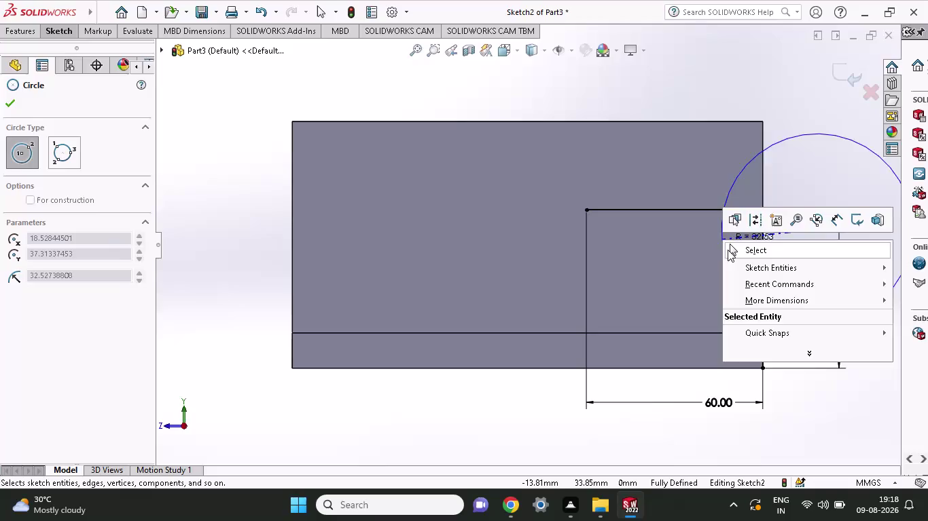
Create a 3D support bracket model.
Discard the stray circle and draw a 30 mm radius circle centred on the top edge midpoint.
click(728, 250)
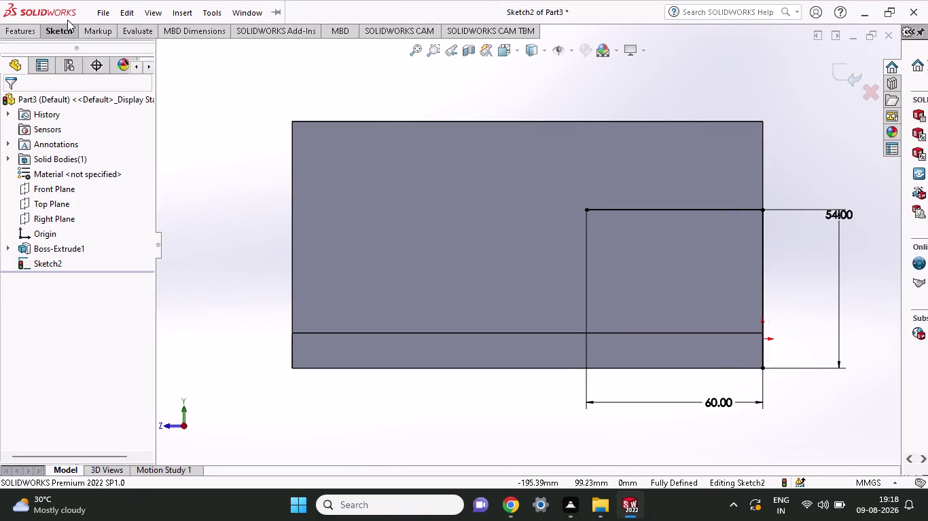
click(66, 29)
click(112, 49)
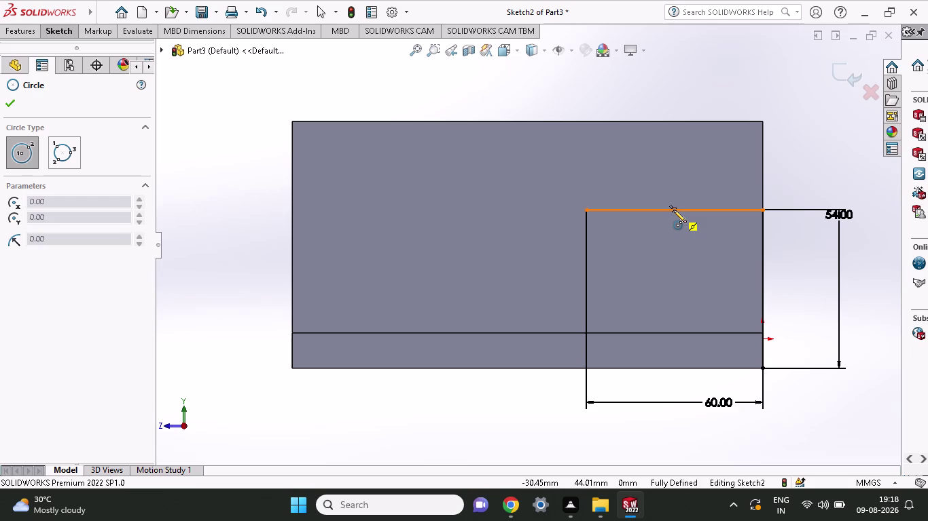
click(673, 210)
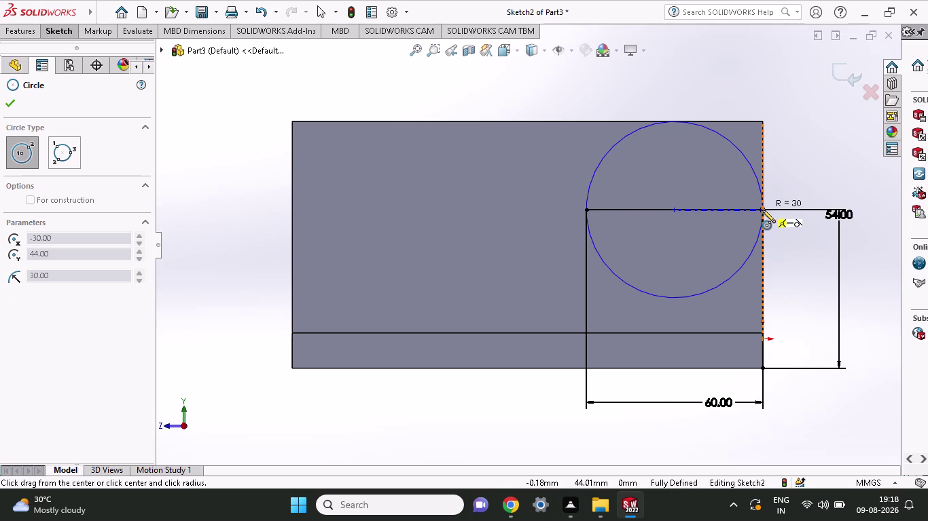
click(762, 210)
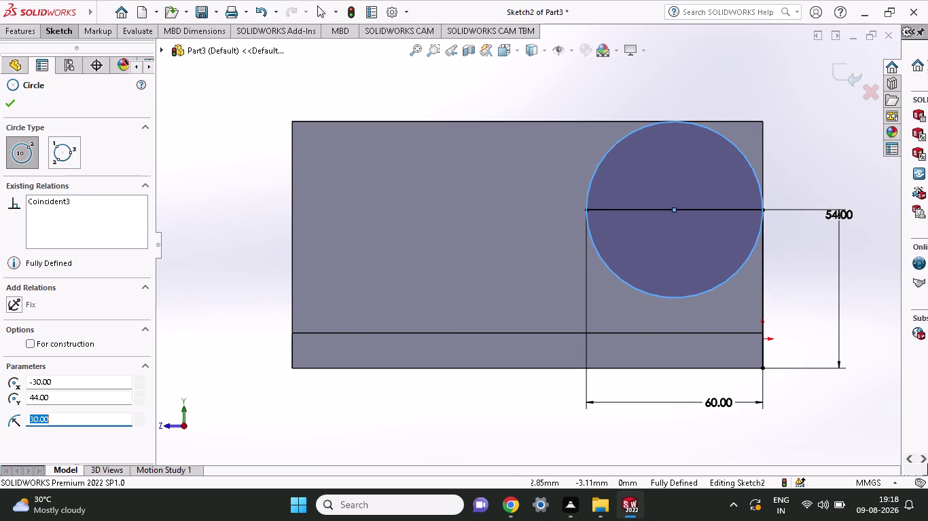
click(62, 30)
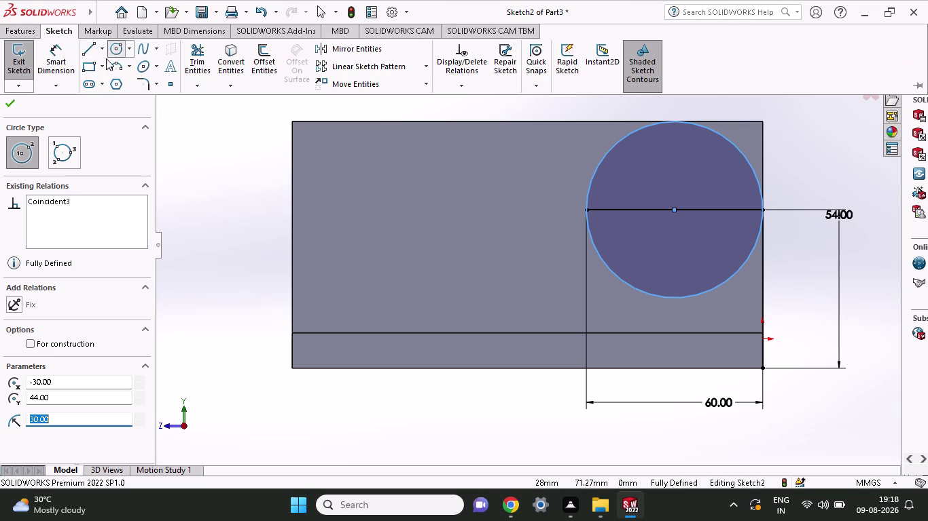
click(96, 68)
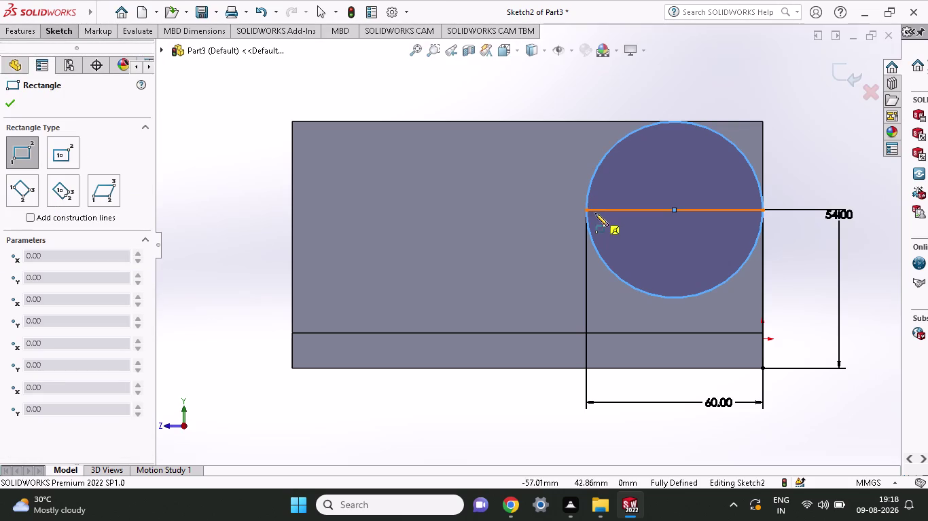
Draw a corner rectangle from the circle diameter's left end to the lower line's right end.
click(586, 212)
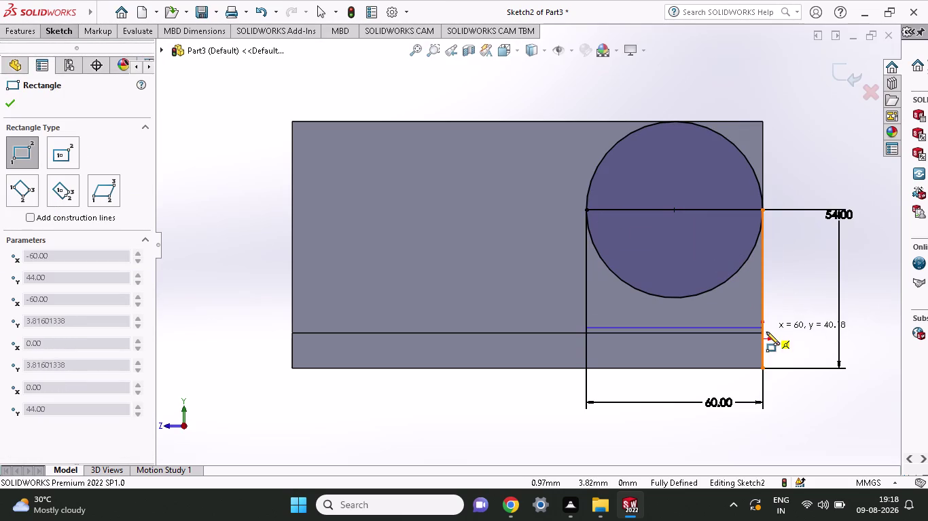
click(762, 333)
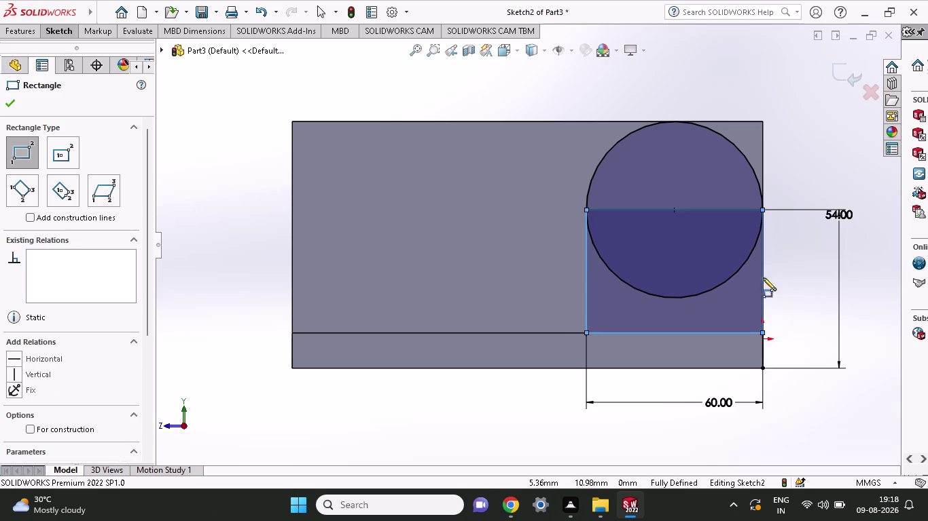
click(51, 30)
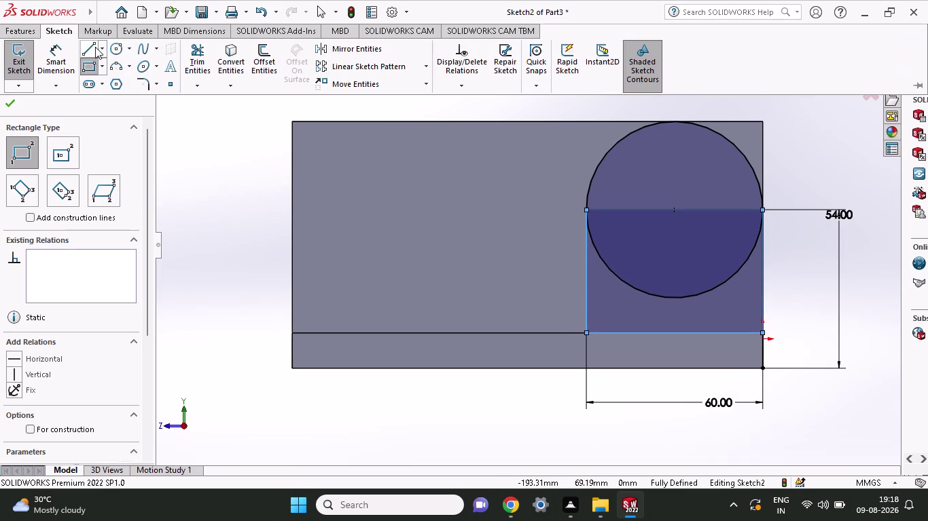
click(188, 56)
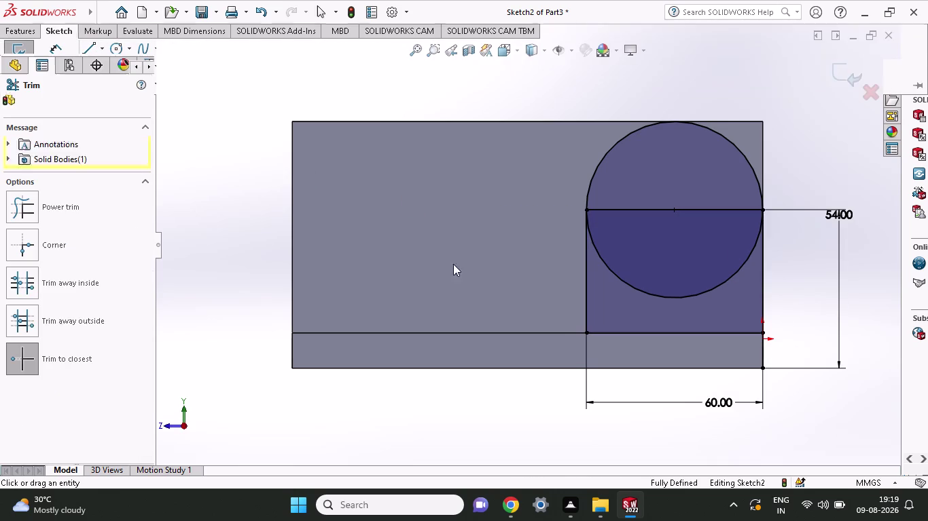
Trim the circle's lower arc and both pieces of its diameter line, accepting the relation warning.
click(631, 286)
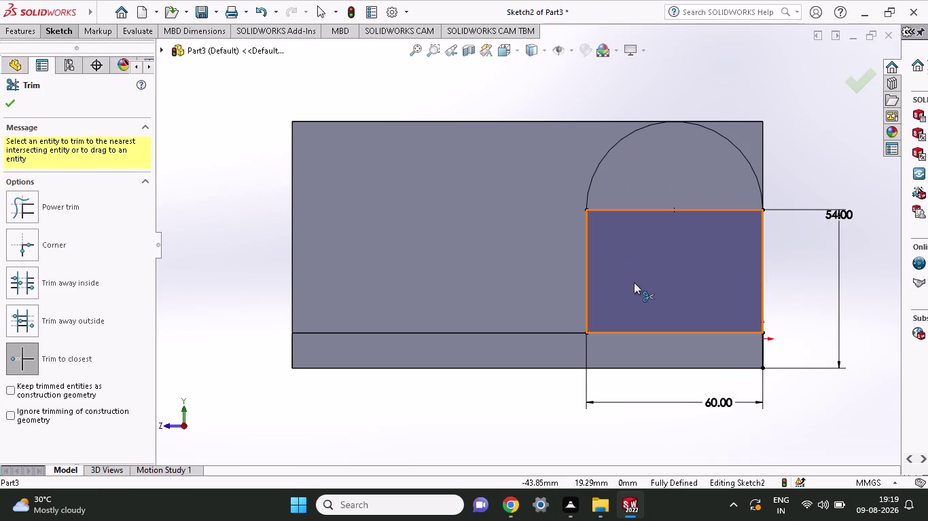
click(630, 212)
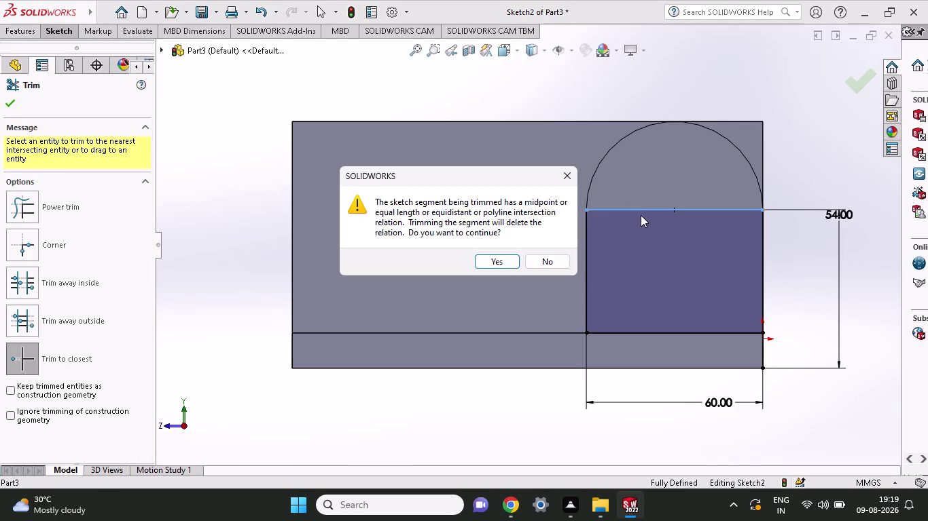
click(501, 260)
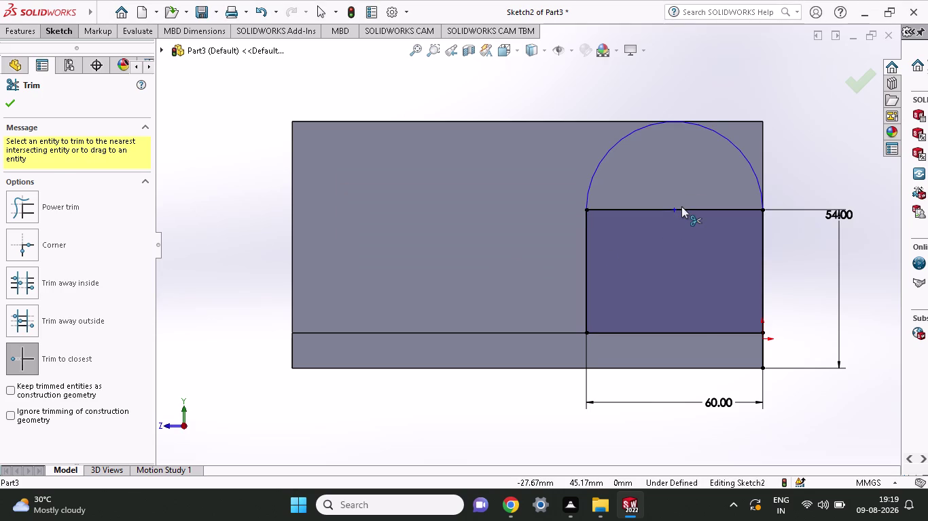
click(681, 211)
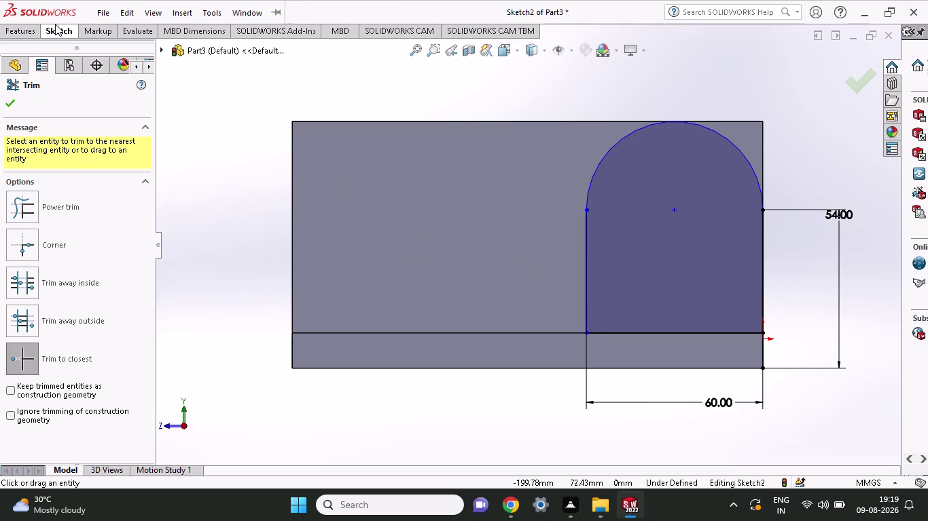
click(55, 26)
click(122, 50)
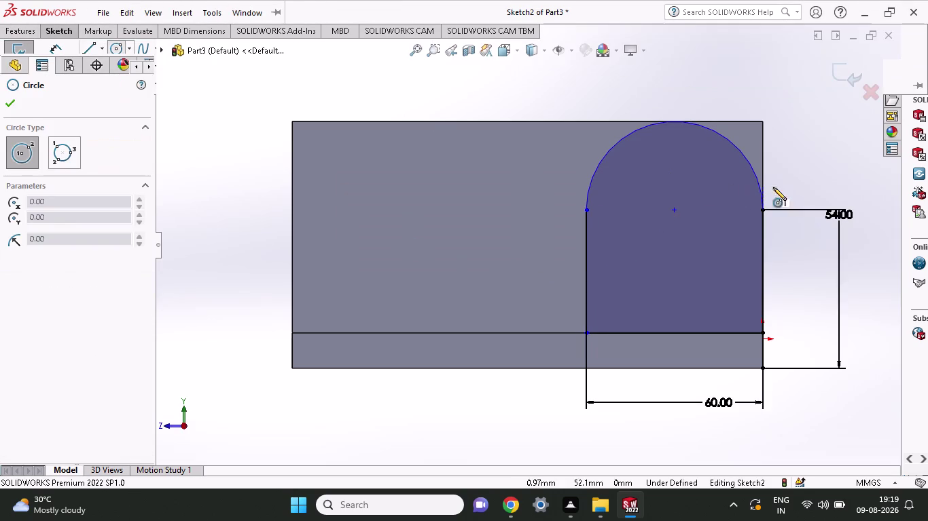
Draw a circle at the arc's centre and dimension its diameter to 30 mm.
click(675, 209)
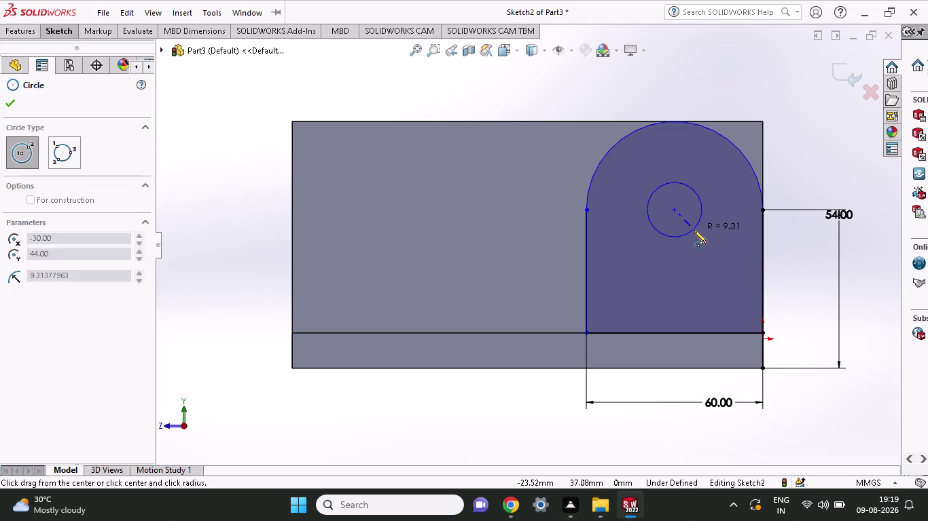
click(697, 232)
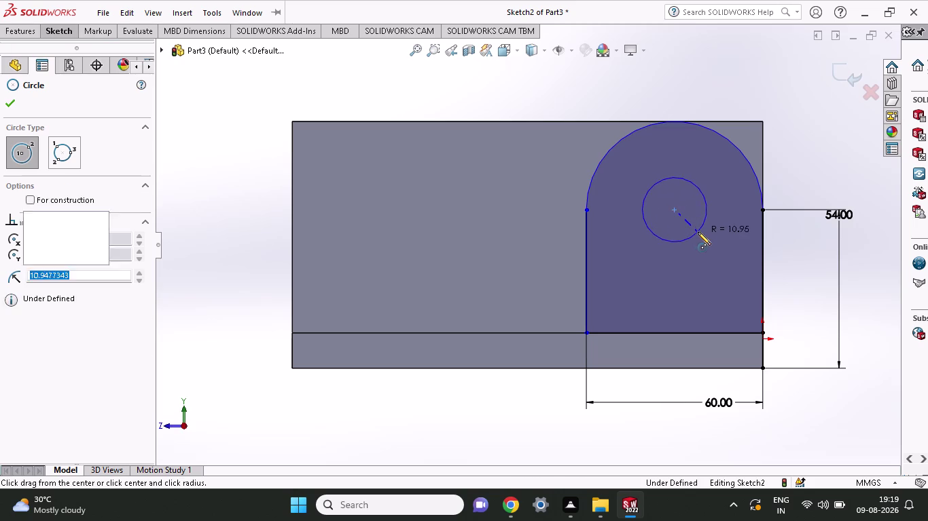
click(60, 36)
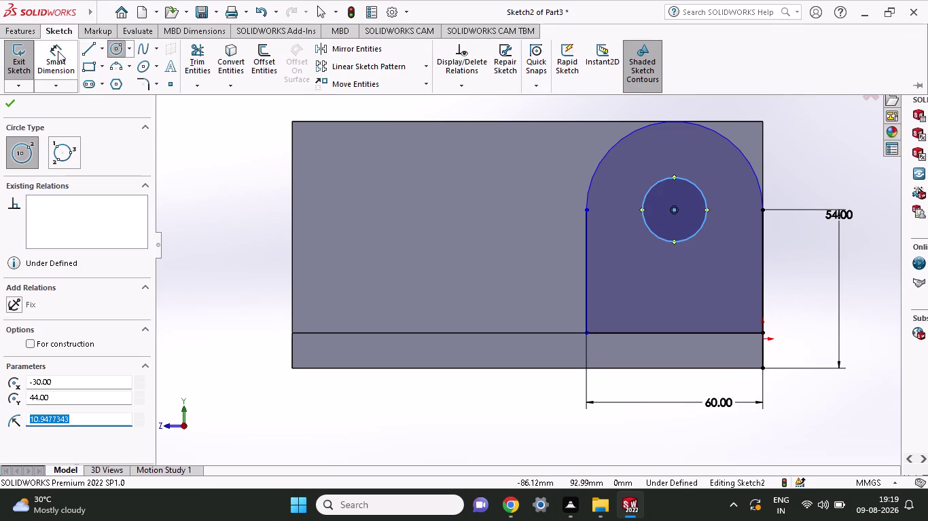
click(58, 51)
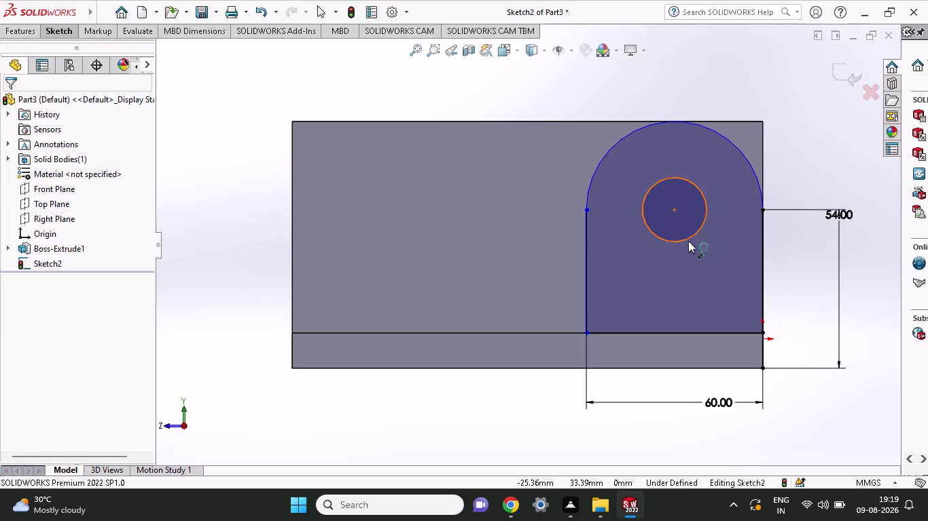
click(687, 237)
click(763, 67)
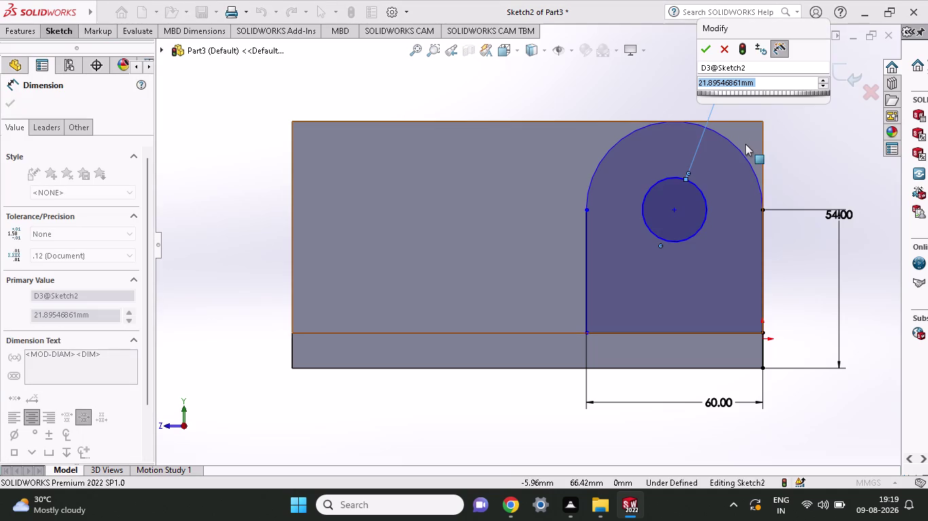
text(3)
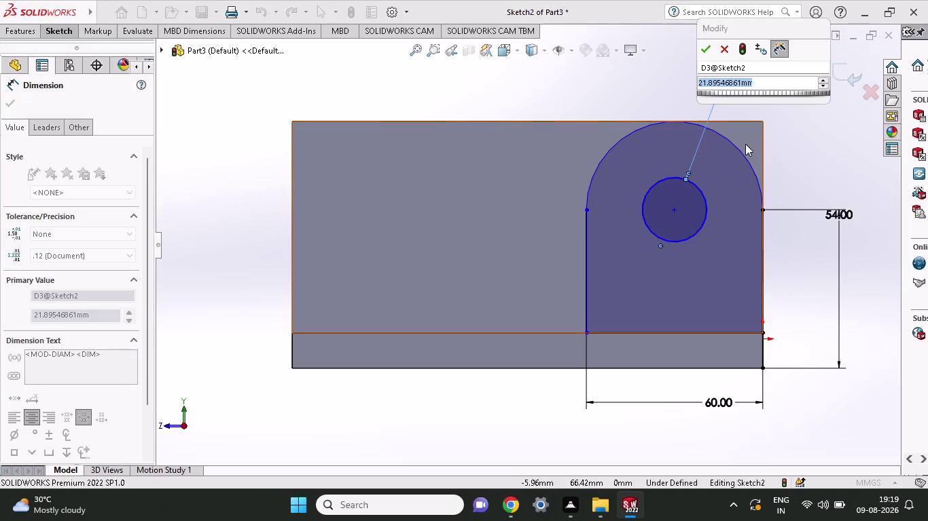
text(0)
key(Return)
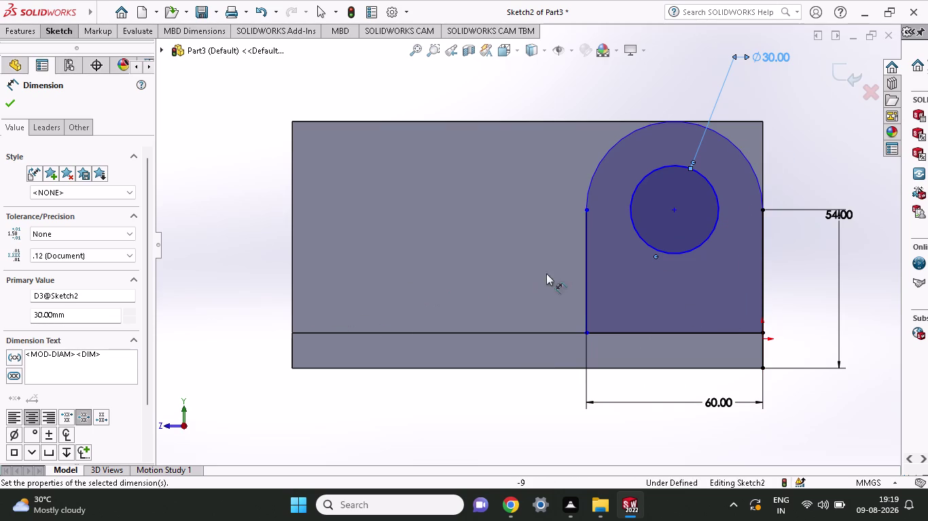
click(49, 28)
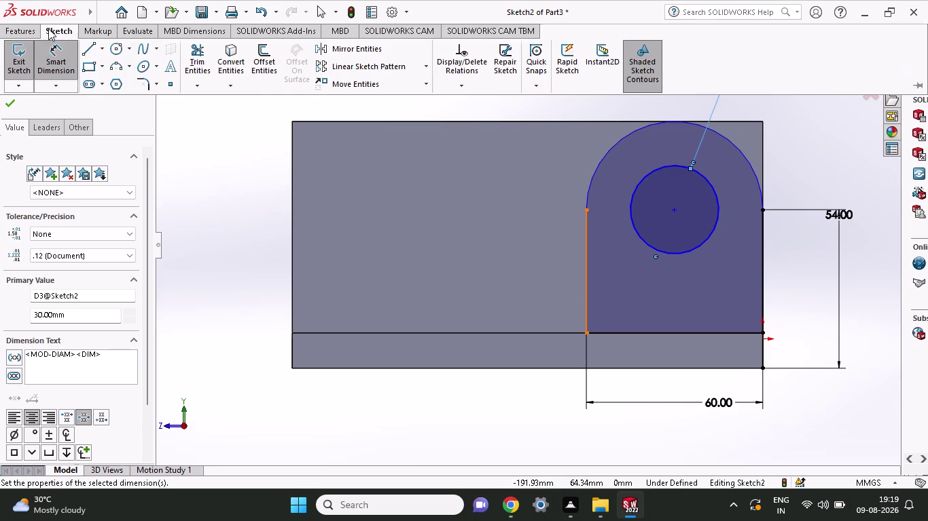
click(91, 48)
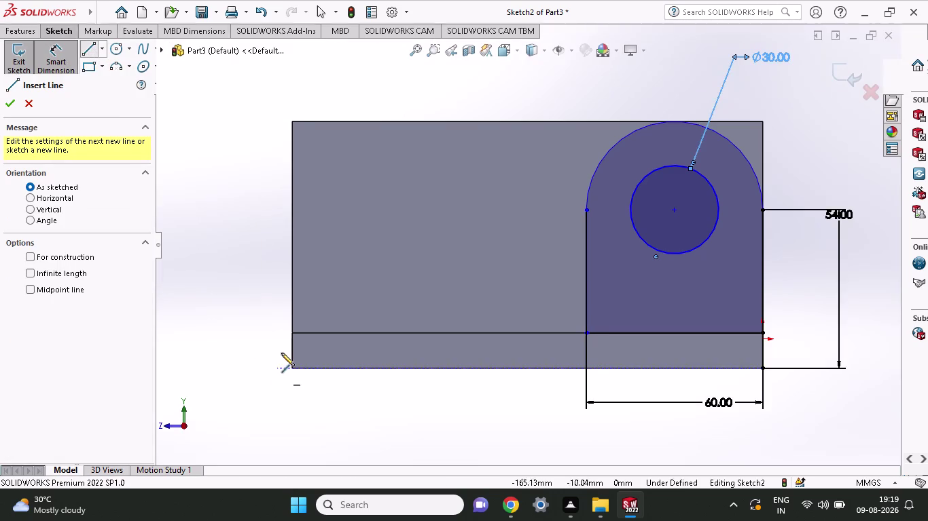
Sketch lines from the block's left edge toward the lug, then undo the sloped line.
click(293, 333)
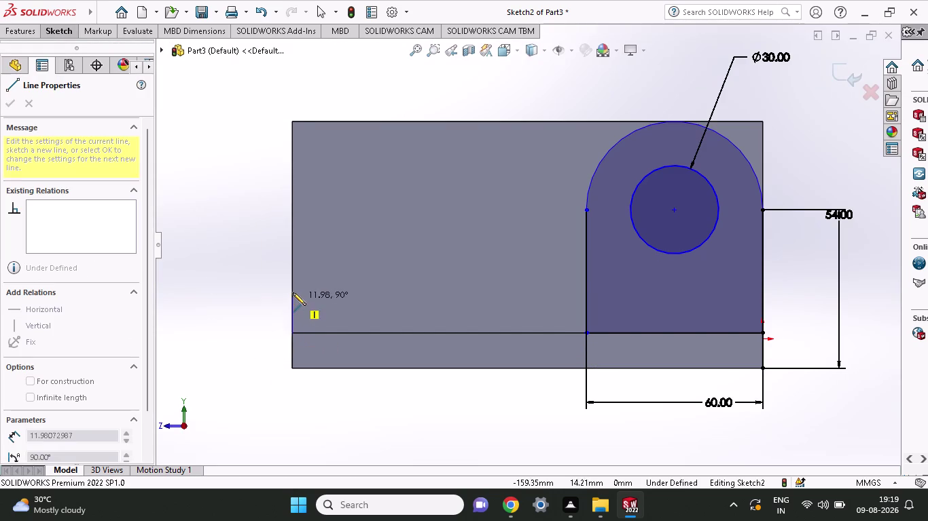
click(292, 293)
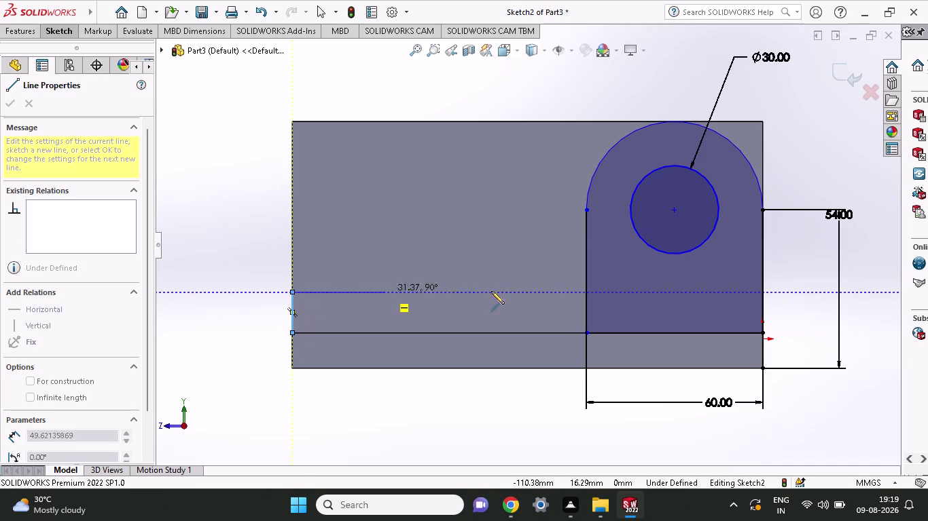
click(589, 297)
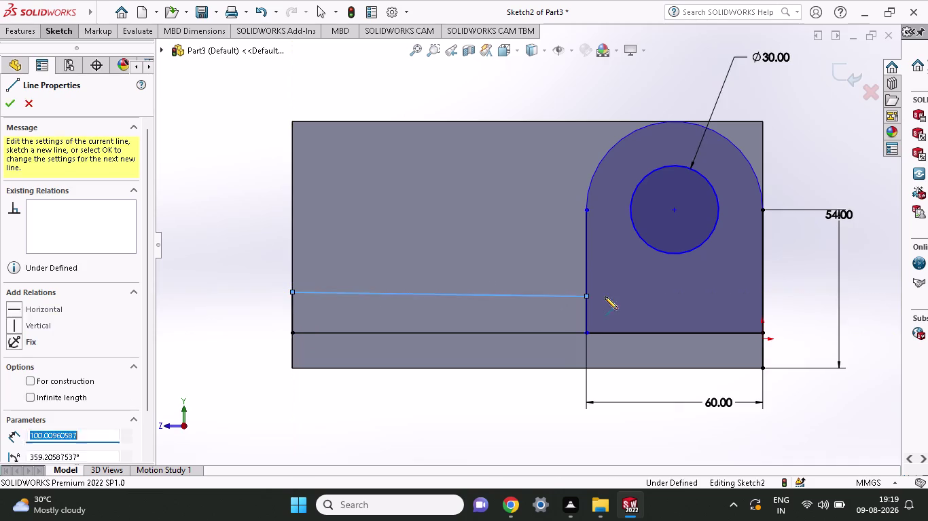
right_click(446, 246)
click(465, 254)
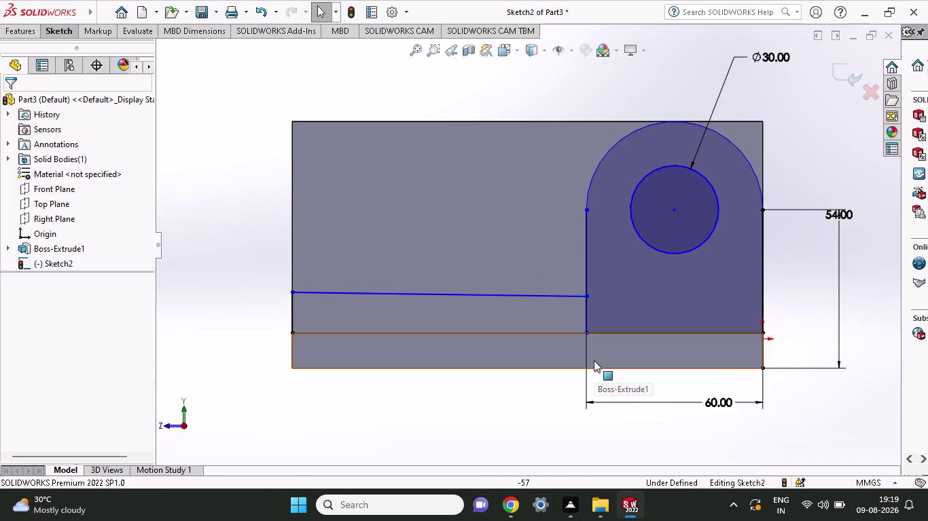
key(ctrl+z)
Draw a horizontal line from the block's left edge to the lug's vertical edge.
click(65, 32)
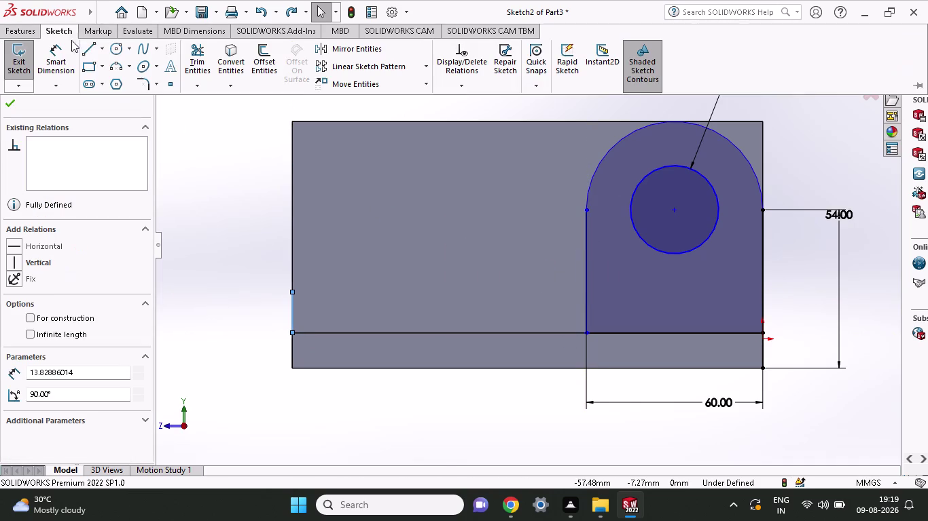
click(86, 50)
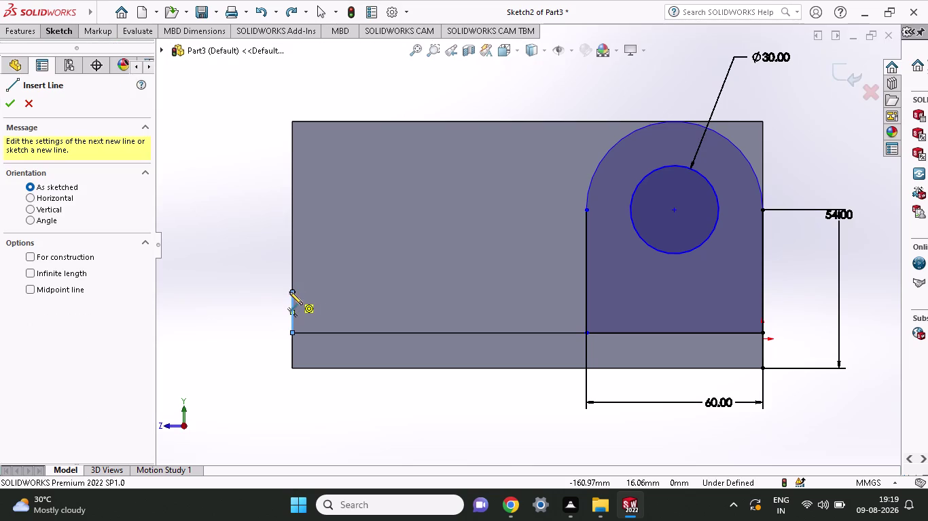
click(289, 291)
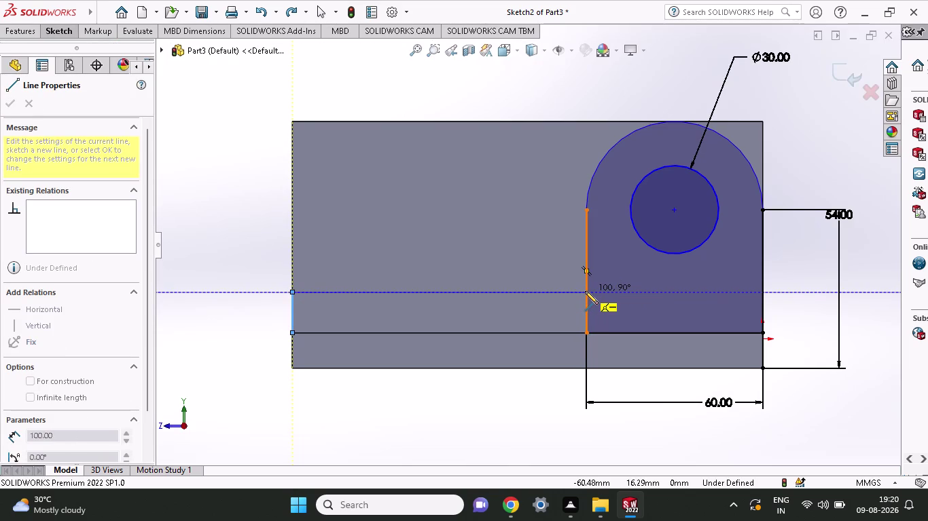
click(584, 291)
right_click(383, 245)
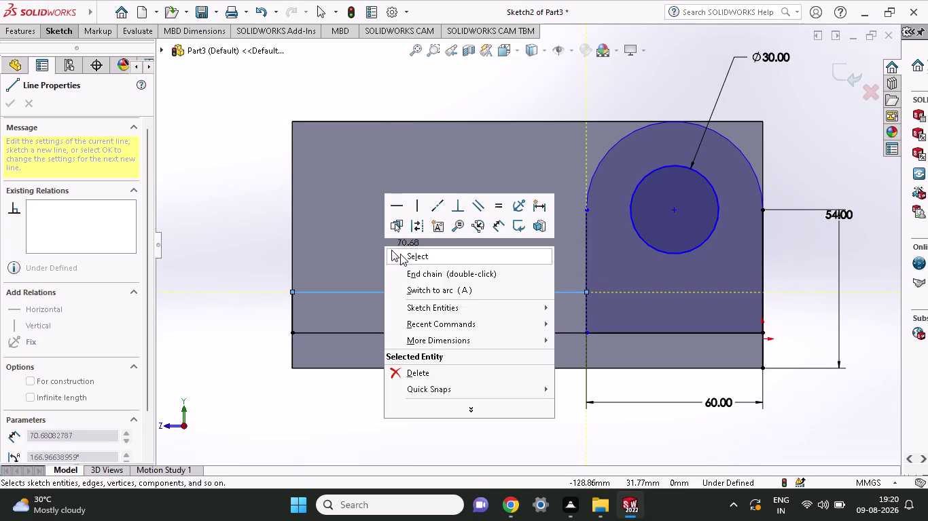
click(400, 254)
click(59, 33)
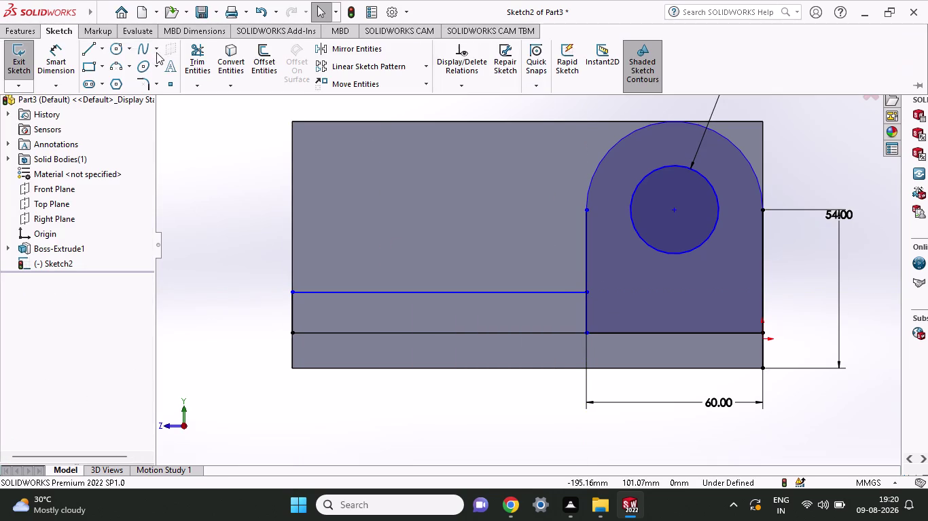
click(204, 53)
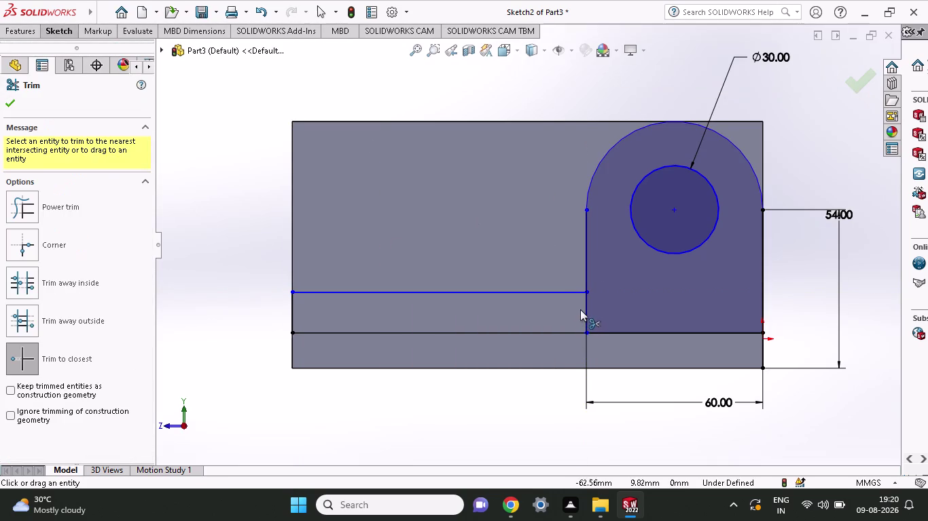
Trim the lug's vertical edge segment below the horizontal line.
click(584, 309)
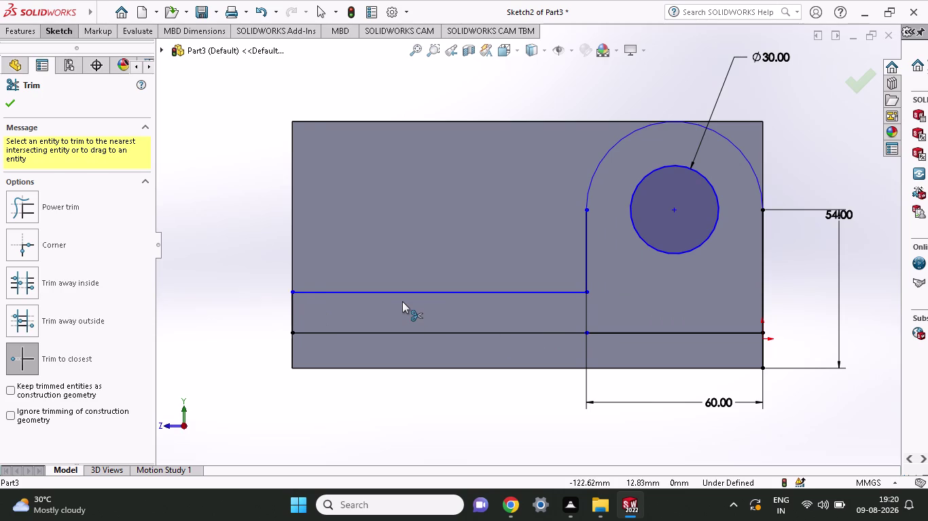
scroll(up, 3)
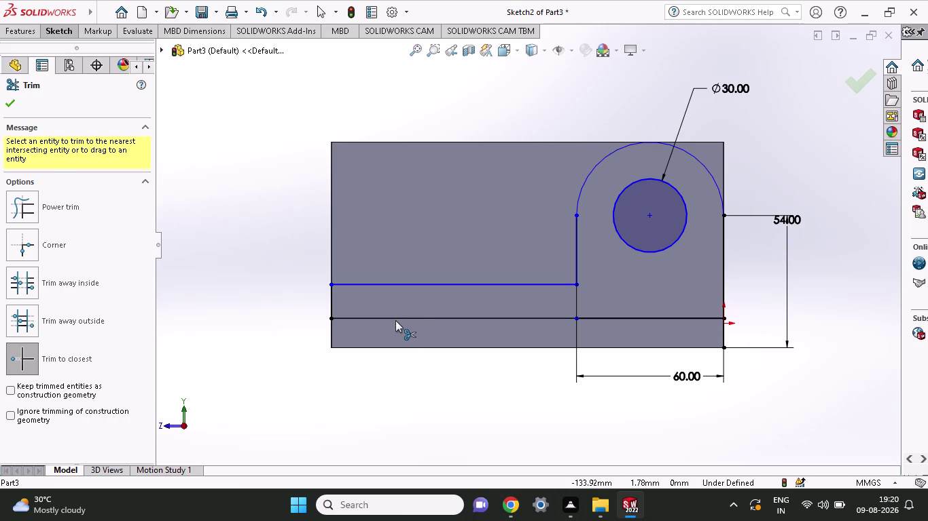
Orbit the view to look down at the block's top face at an angle.
middle_drag(370, 382, 303, 388)
scroll(up, 3)
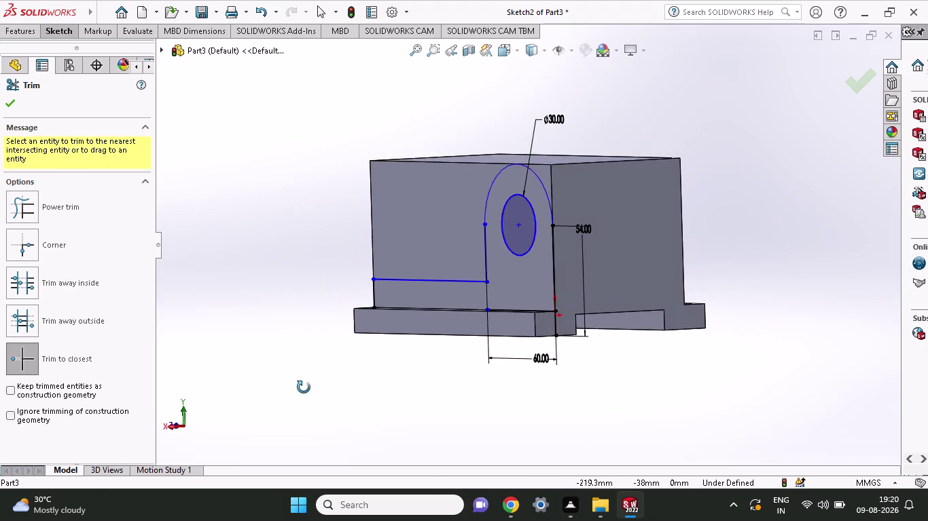
middle_drag(303, 388, 369, 434)
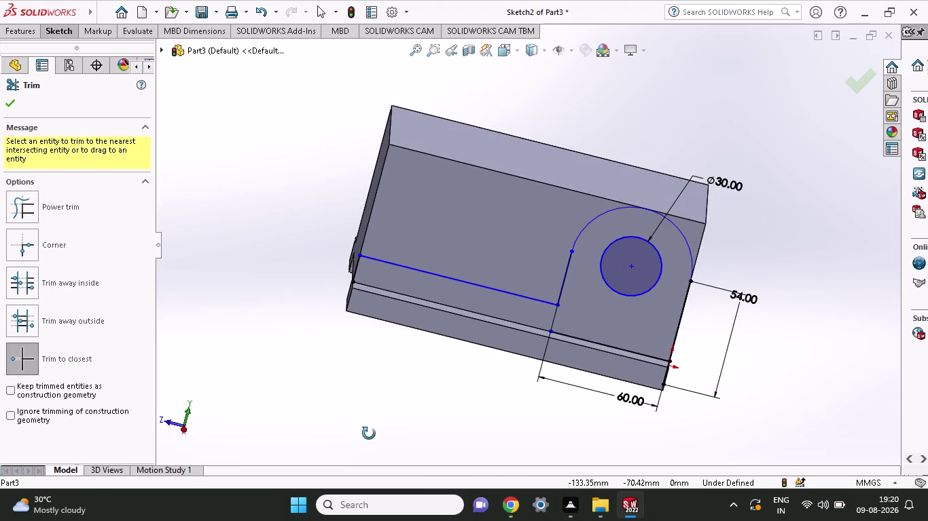
middle_drag(368, 434, 357, 417)
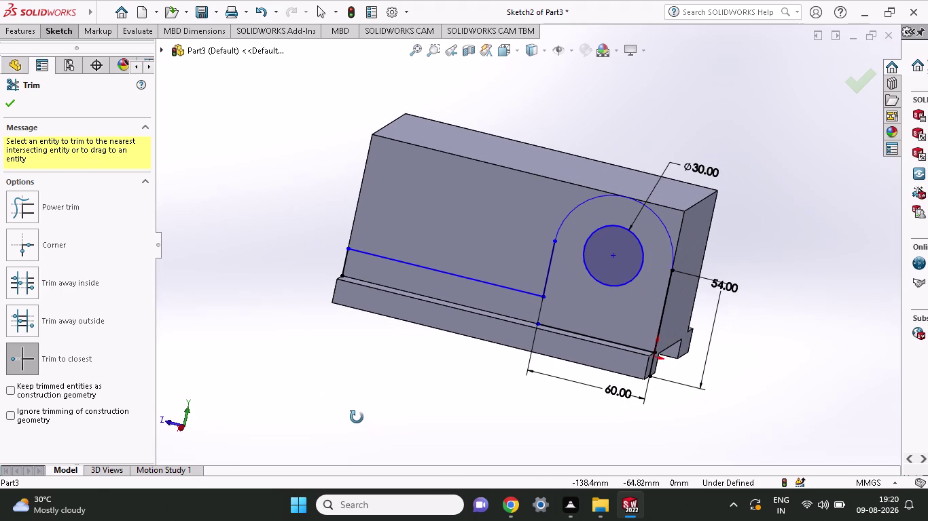
middle_drag(357, 418, 369, 432)
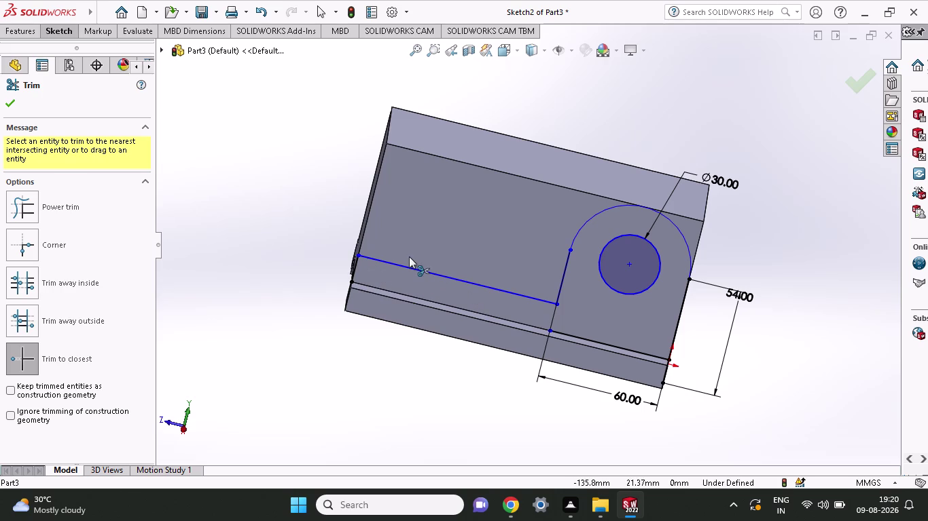
middle_drag(415, 235, 416, 197)
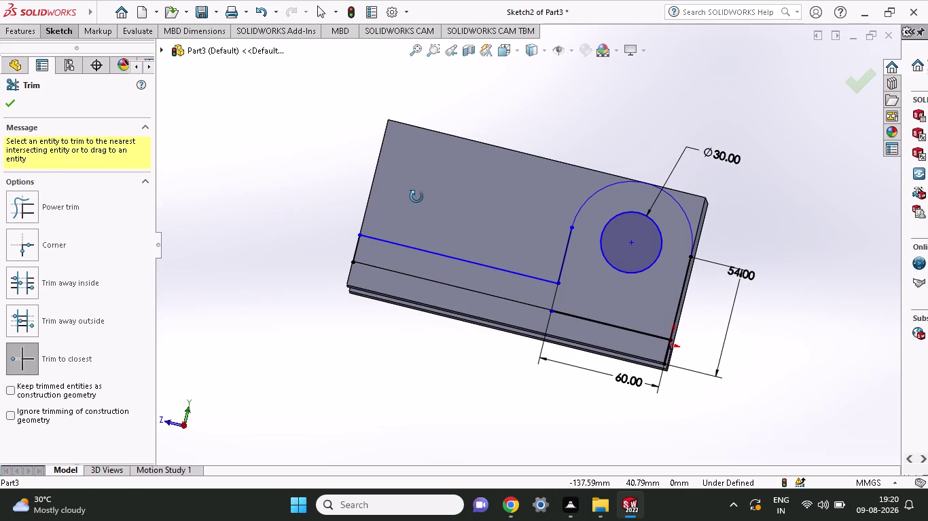
middle_drag(416, 197, 416, 208)
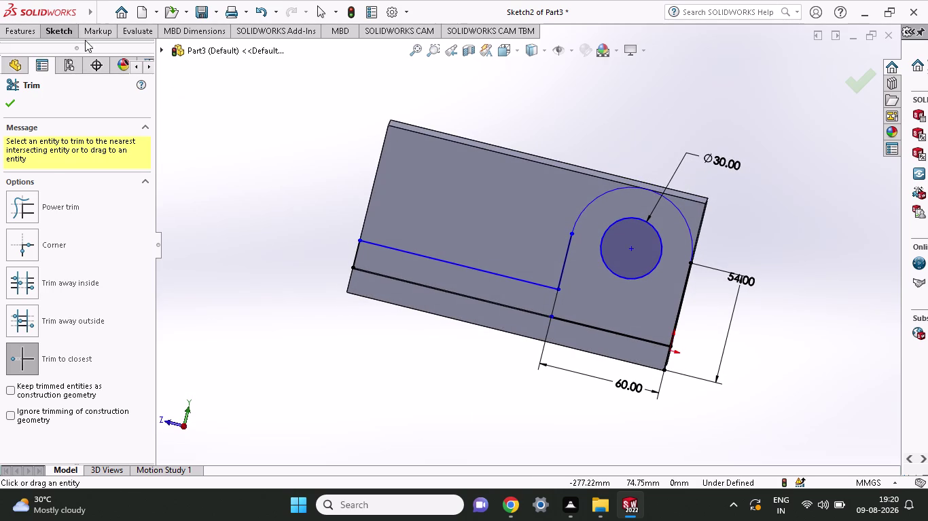
click(67, 34)
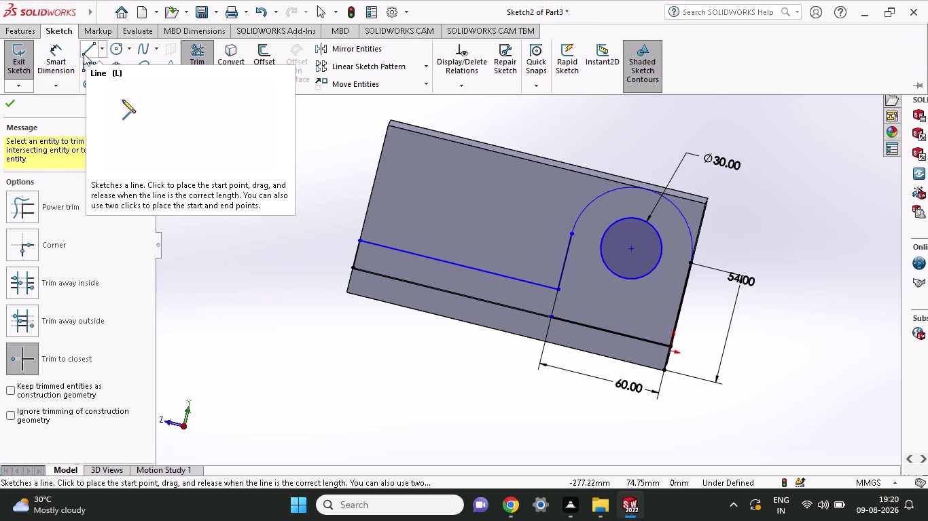
Sketch lines up the left side, along the top edge and down the right side to the lug.
click(83, 53)
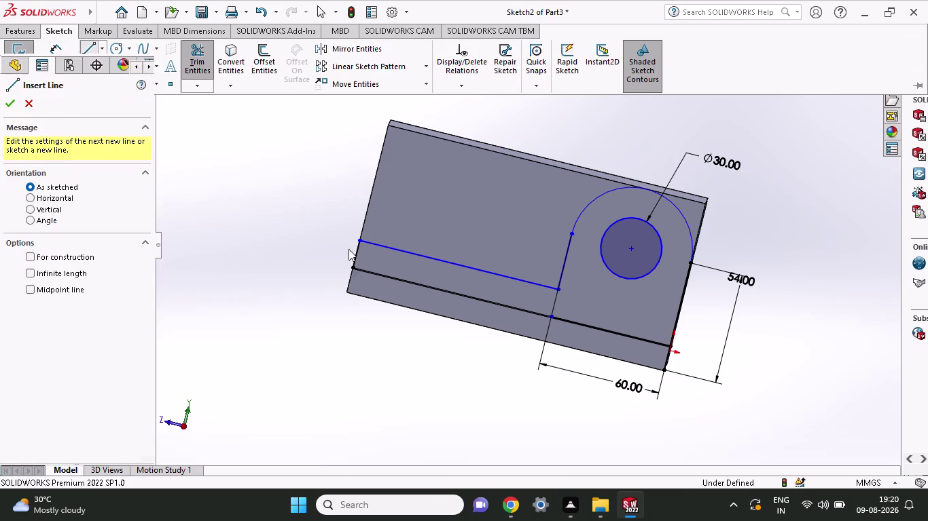
click(360, 238)
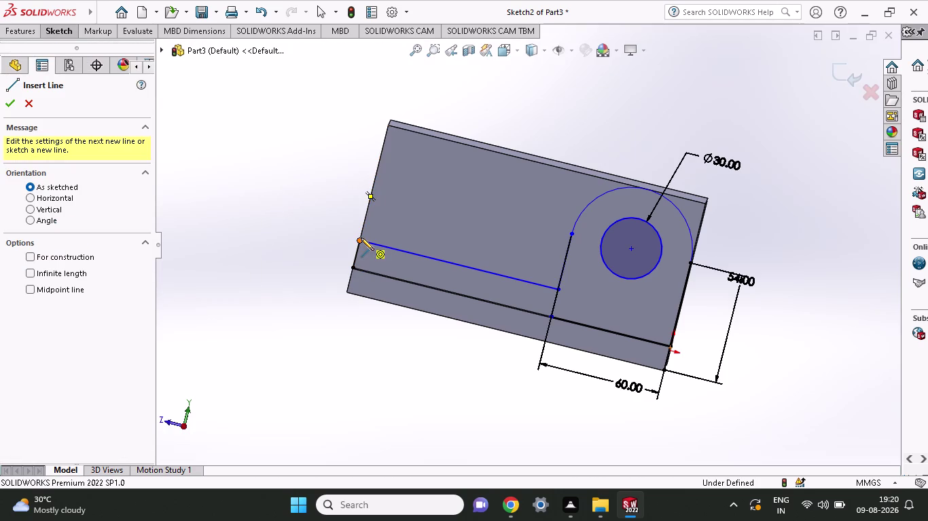
click(388, 123)
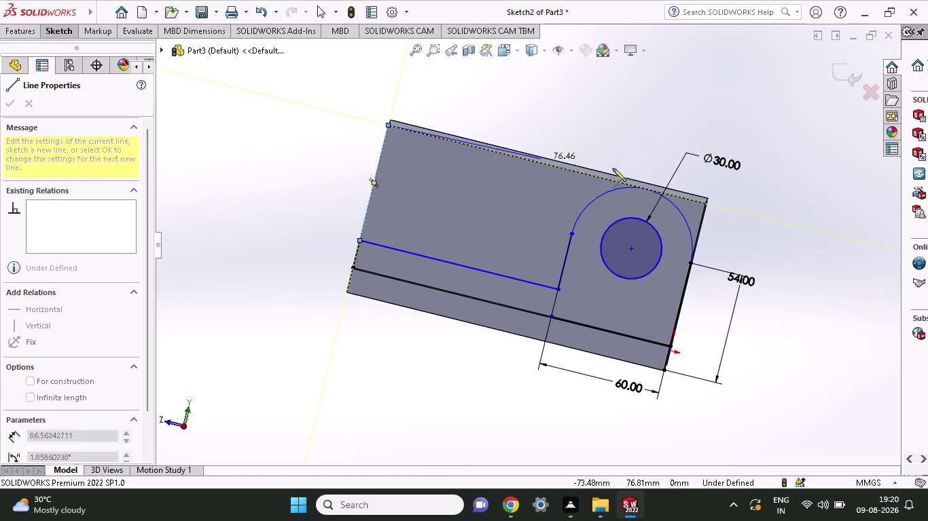
click(703, 203)
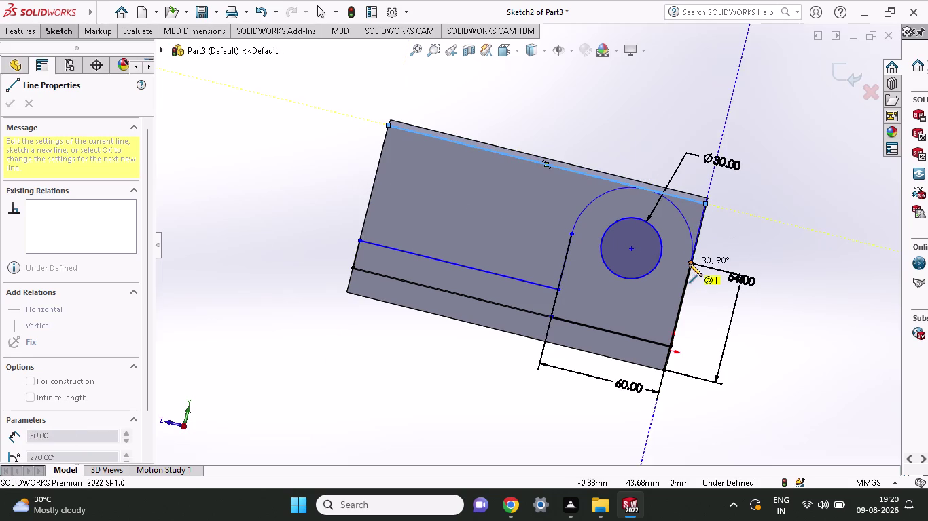
click(688, 264)
right_click(736, 221)
click(740, 236)
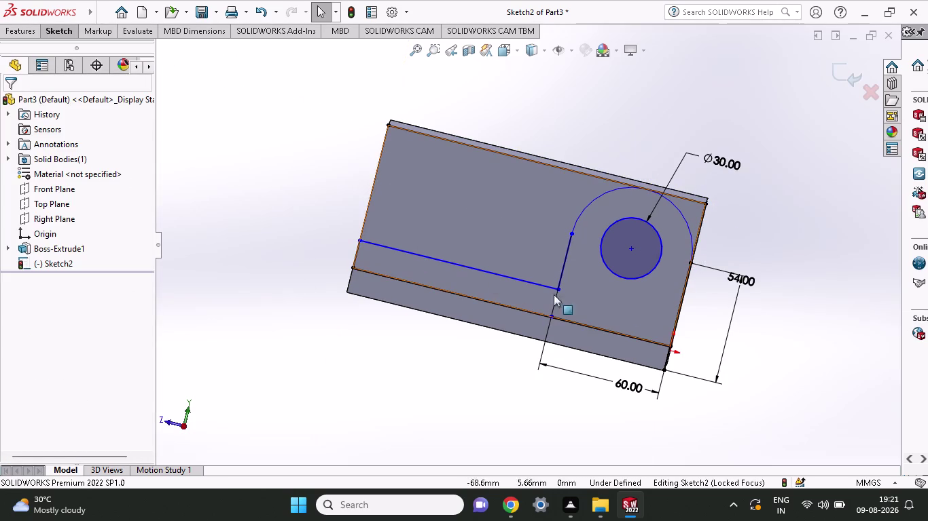
Trim away the leftover stray line segments near the step.
click(67, 23)
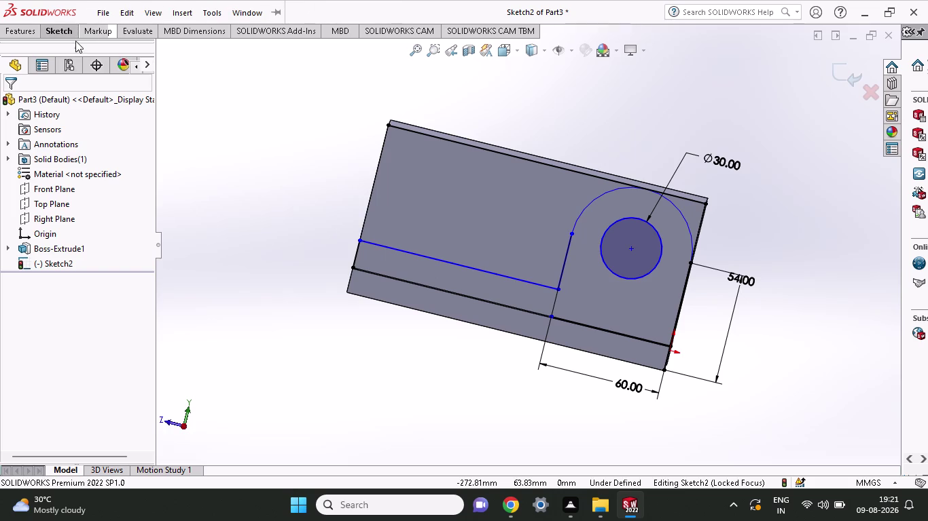
click(67, 24)
click(188, 58)
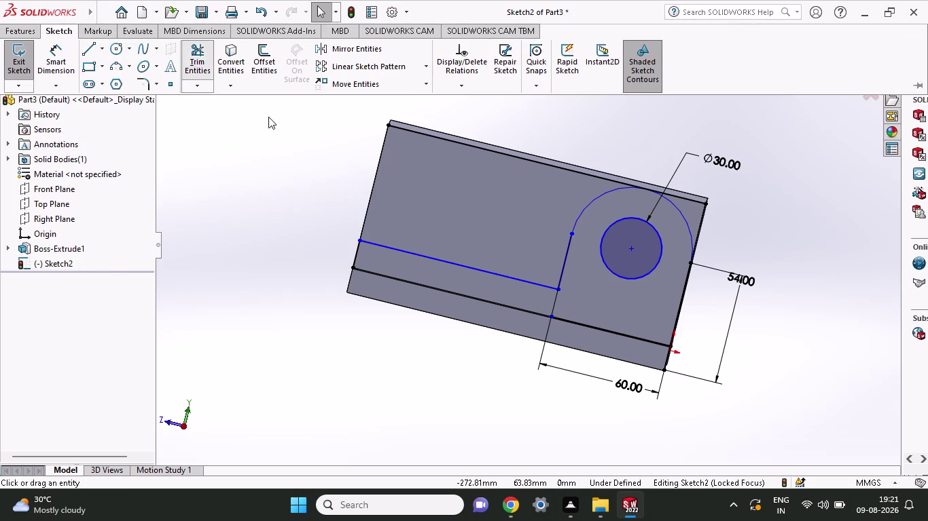
click(553, 302)
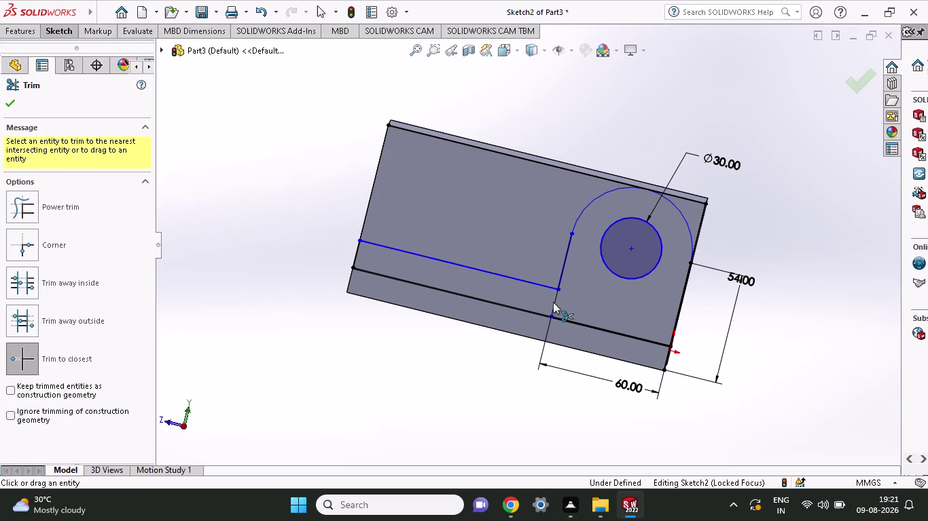
click(553, 303)
drag(556, 301, 534, 299)
drag(542, 300, 571, 302)
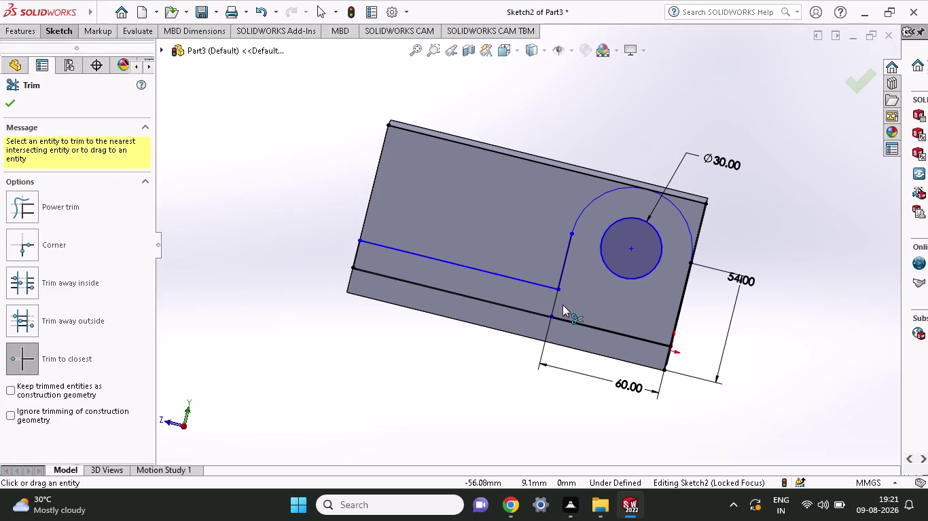
click(557, 304)
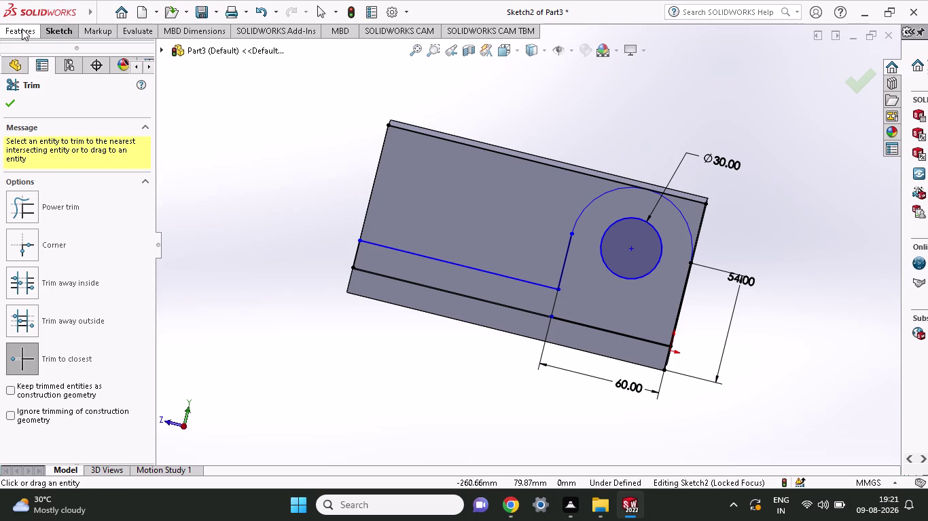
click(21, 29)
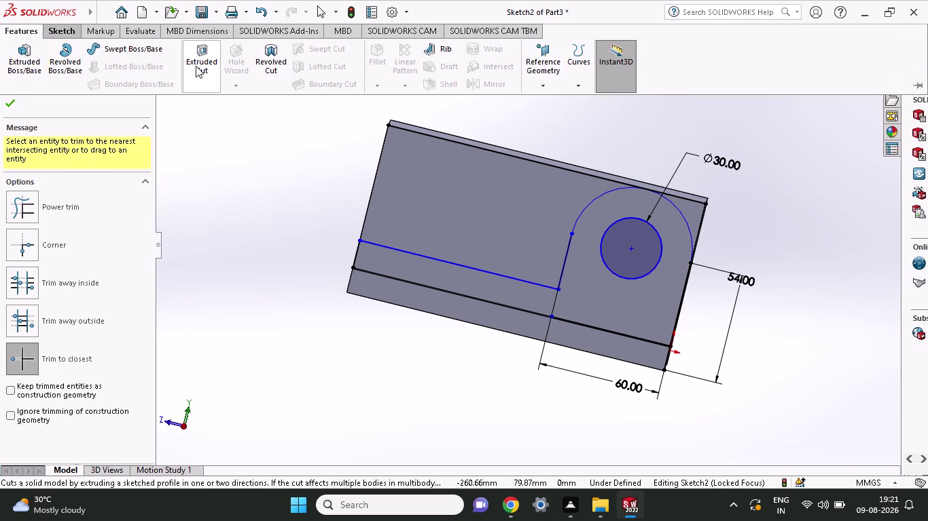
Extruded-cut both sketch regions above the profile with a Through All end condition.
click(201, 65)
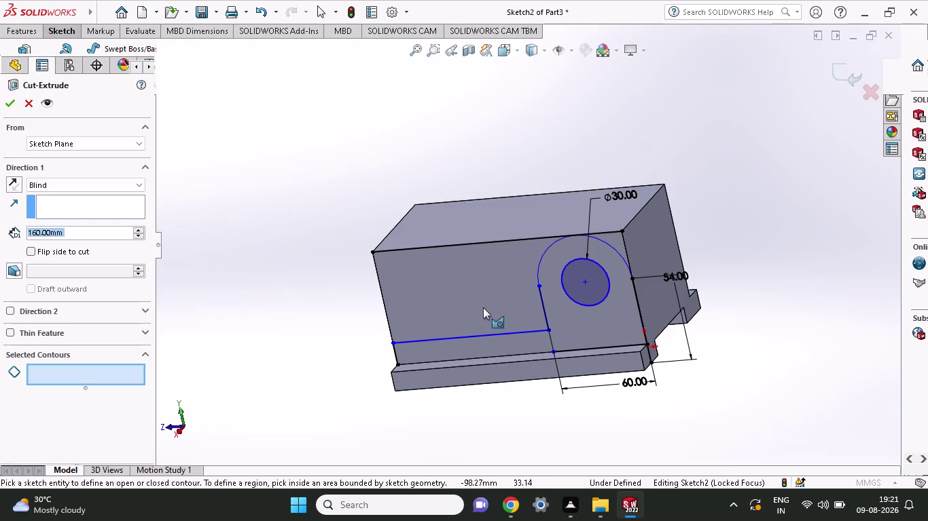
click(499, 294)
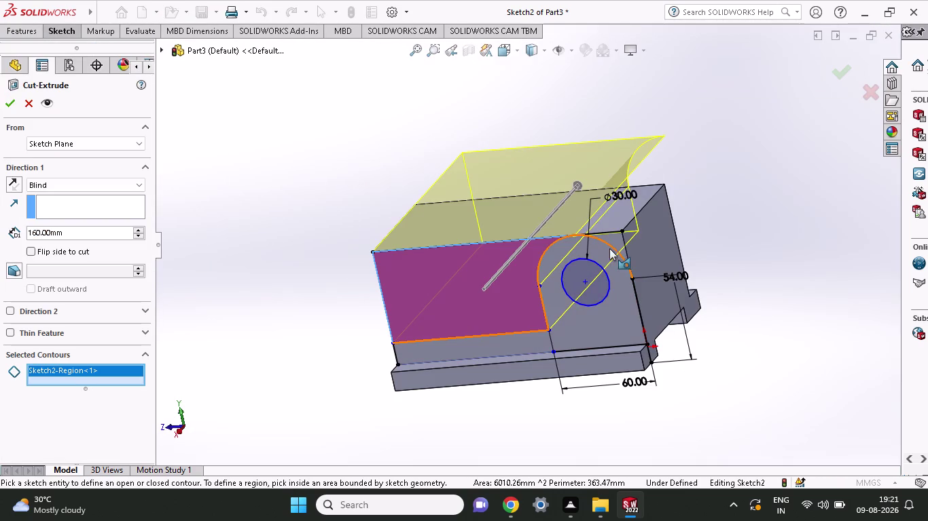
click(616, 243)
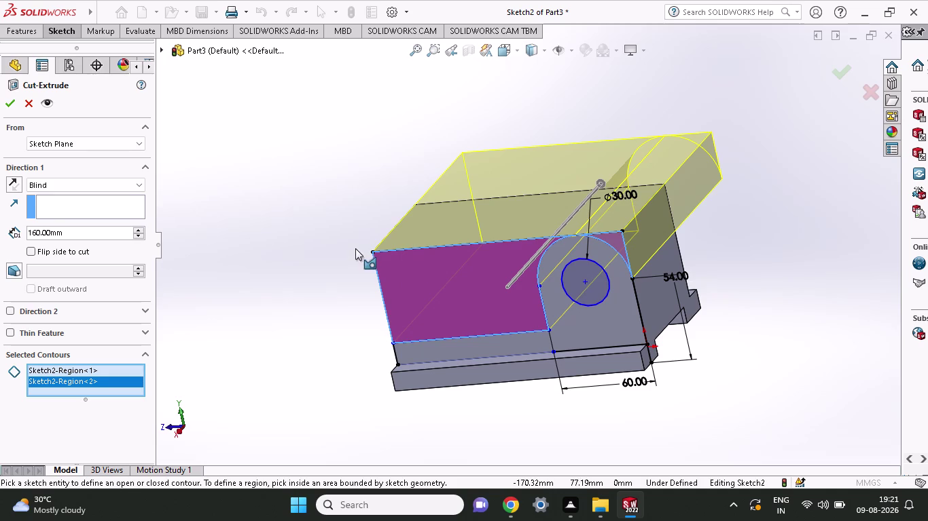
click(47, 185)
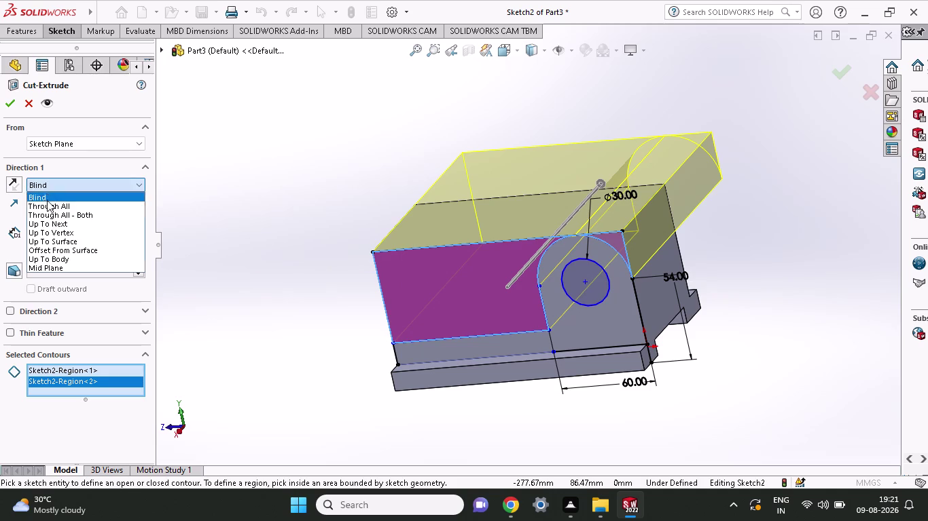
click(52, 207)
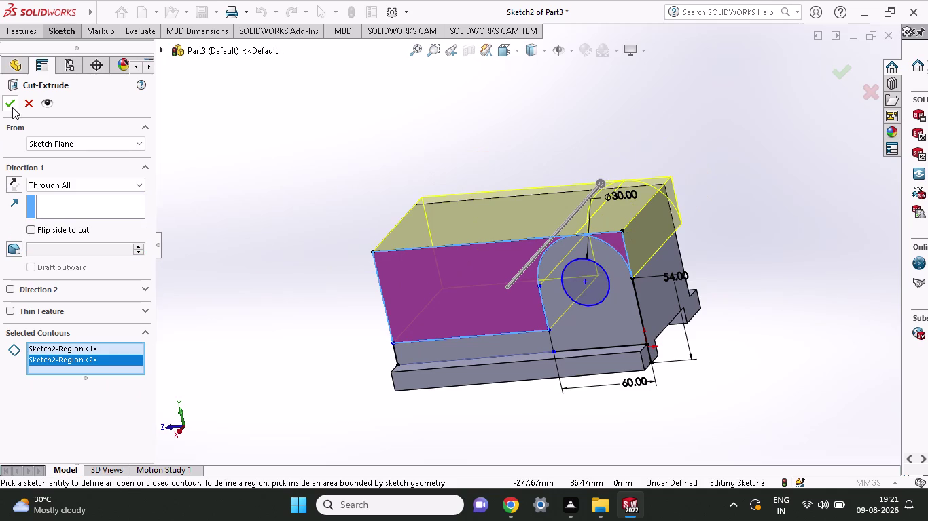
click(12, 107)
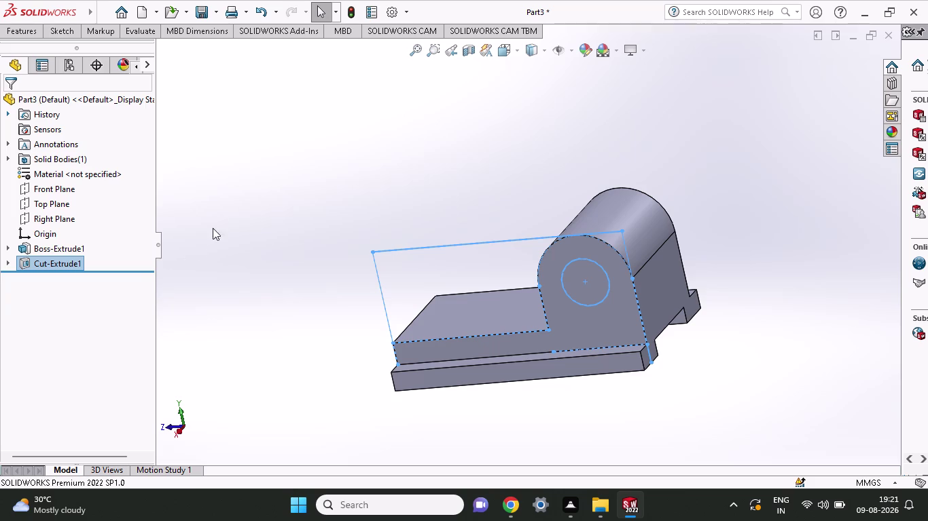
Orbit around the cut part to inspect it, then start a sketch on the Right Plane.
scroll(up, 3)
middle_drag(535, 429, 647, 397)
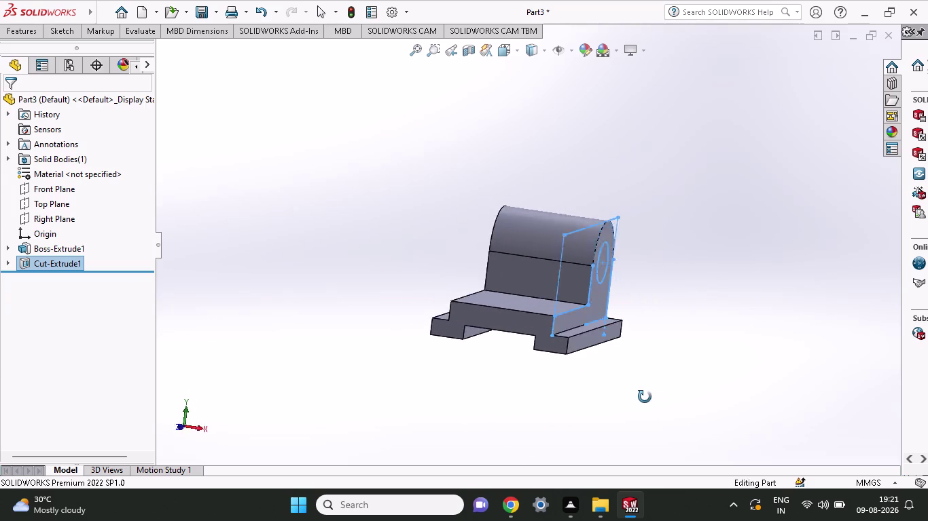
middle_drag(646, 397, 598, 418)
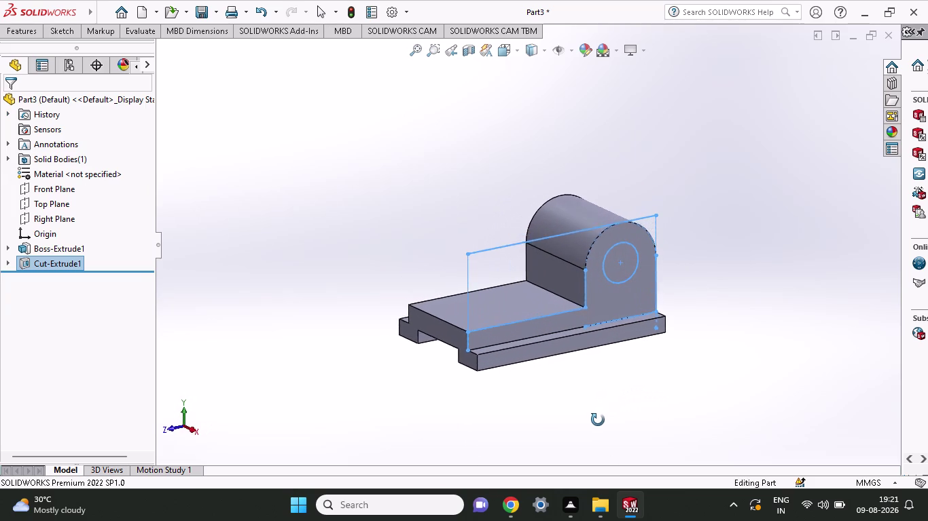
middle_drag(599, 417, 614, 371)
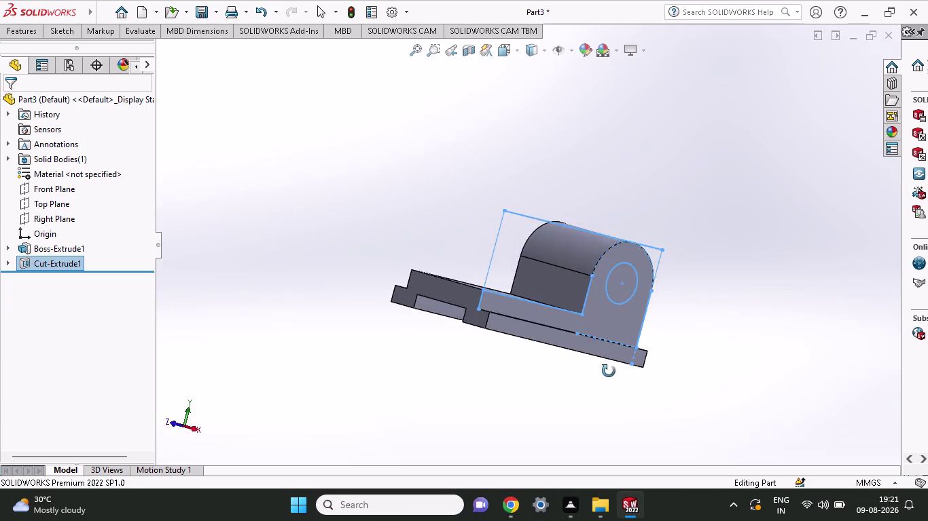
middle_drag(614, 372, 581, 417)
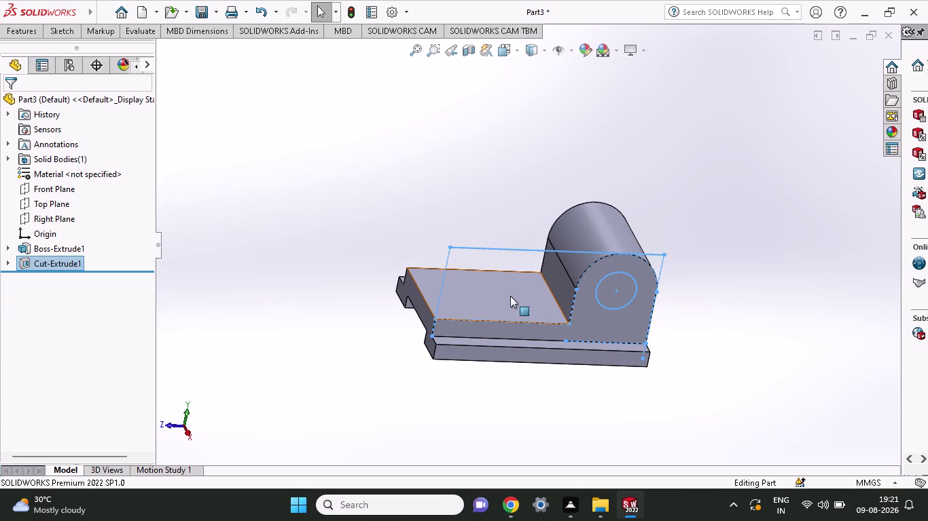
right_click(63, 211)
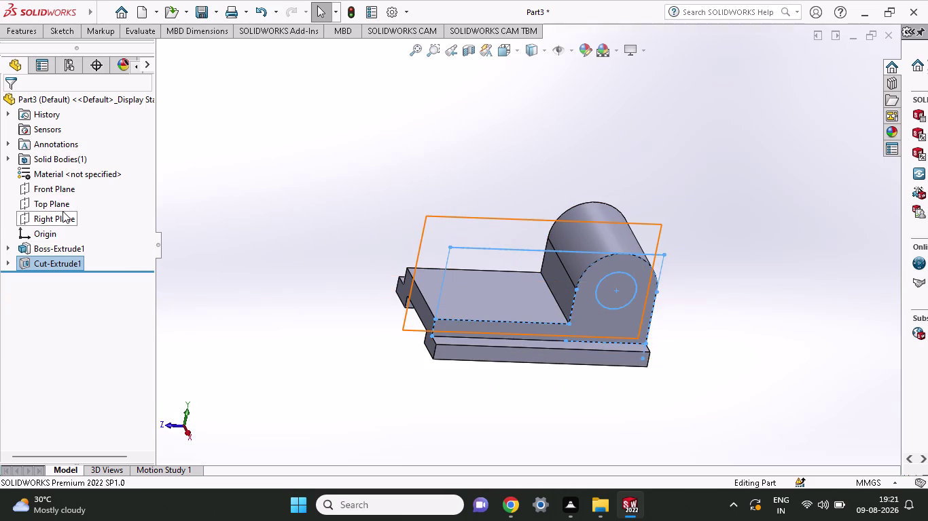
click(70, 199)
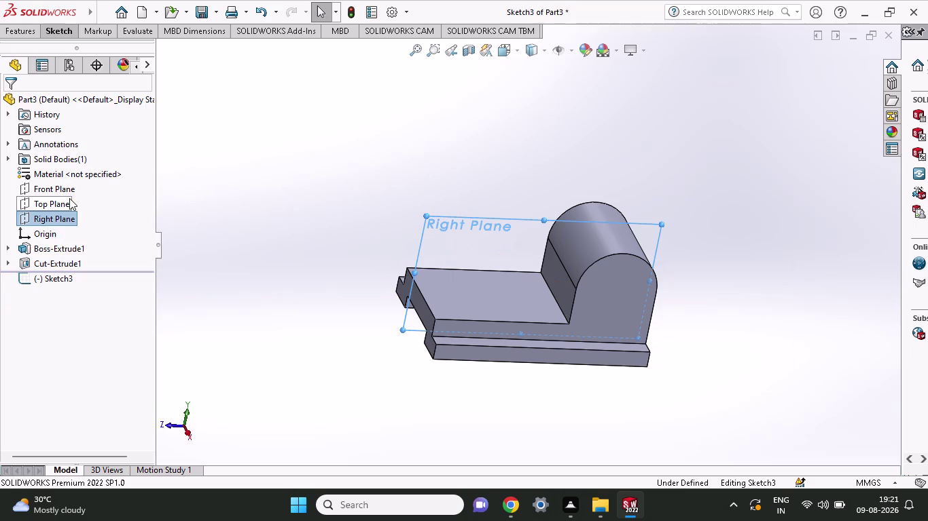
View the Right Plane normal-to and draw a line from the step corner to the lug top.
click(57, 27)
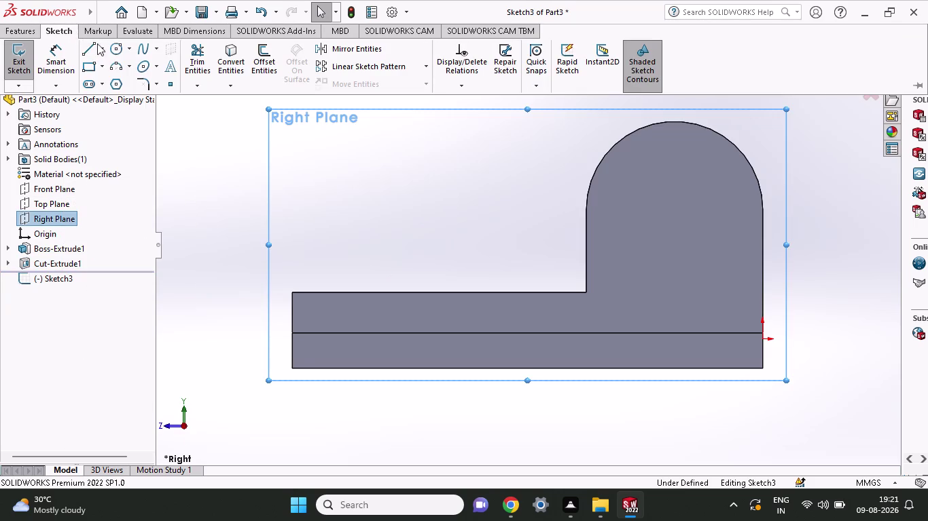
click(101, 55)
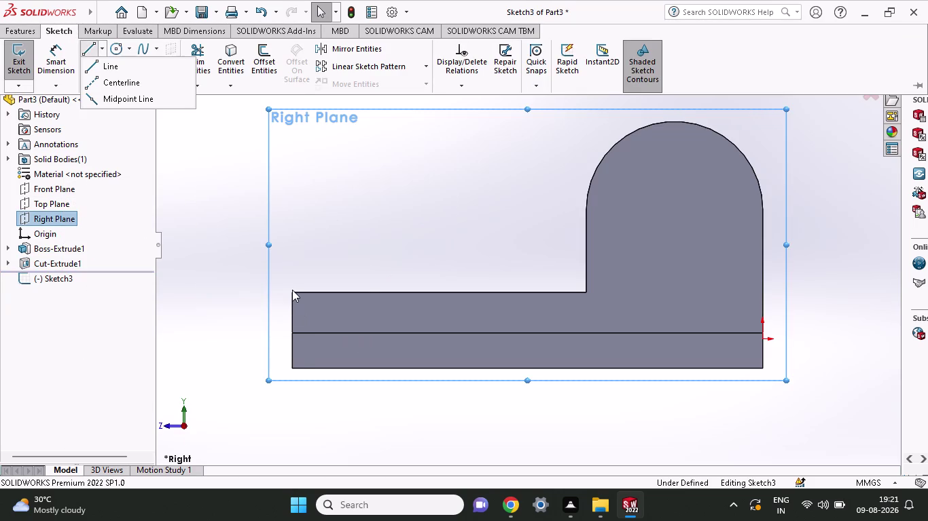
click(132, 73)
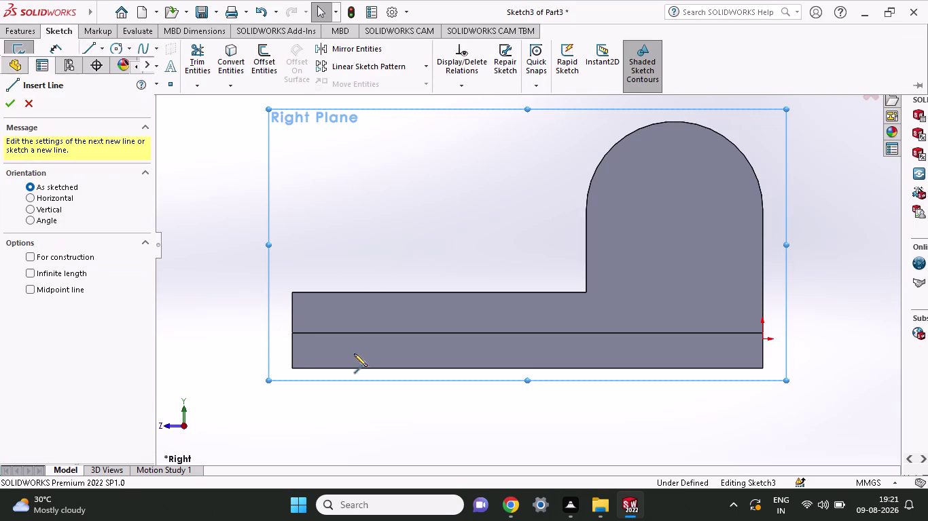
click(290, 292)
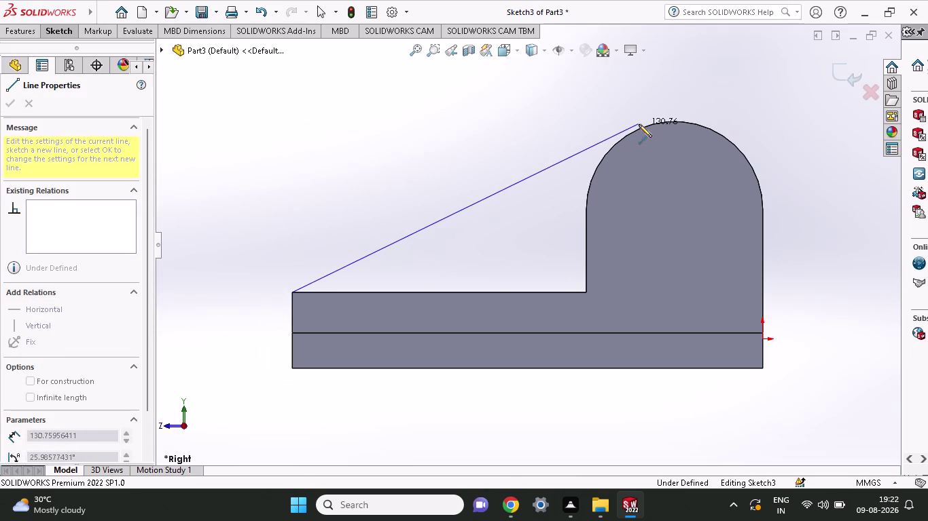
click(660, 117)
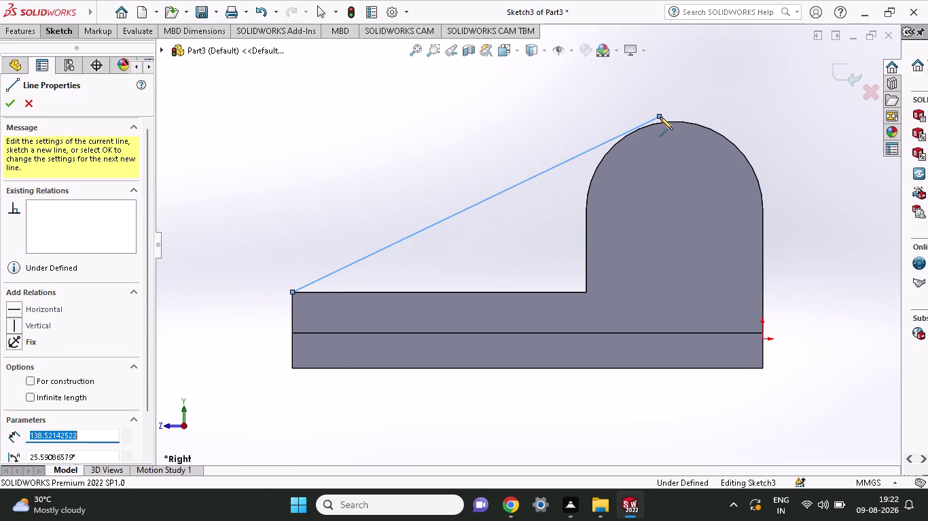
right_click(574, 110)
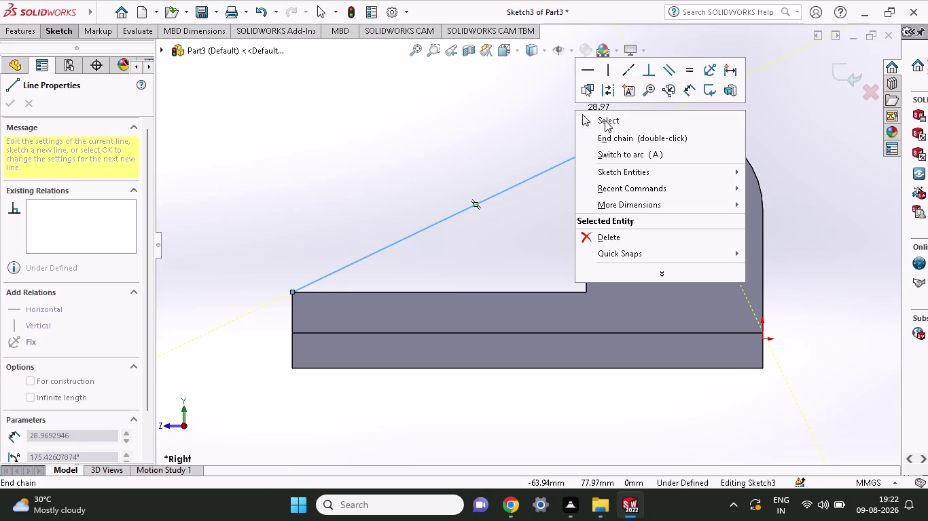
click(605, 120)
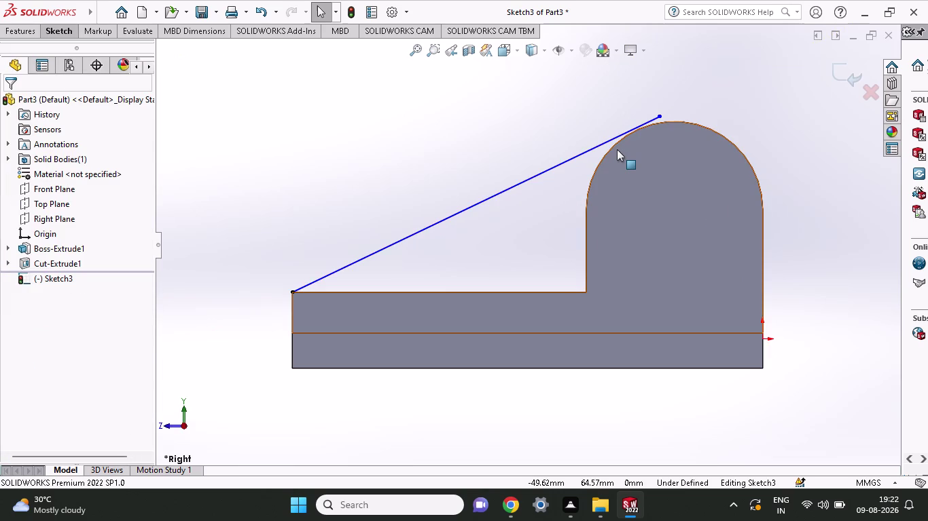
Add a Tangent relation between the sloped line and the lug's arched edge.
click(616, 143)
click(617, 139)
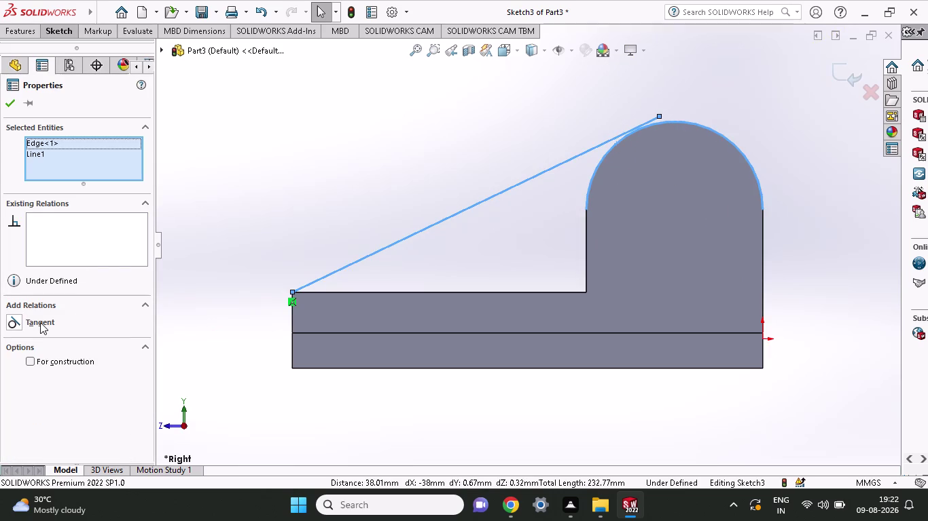
click(40, 323)
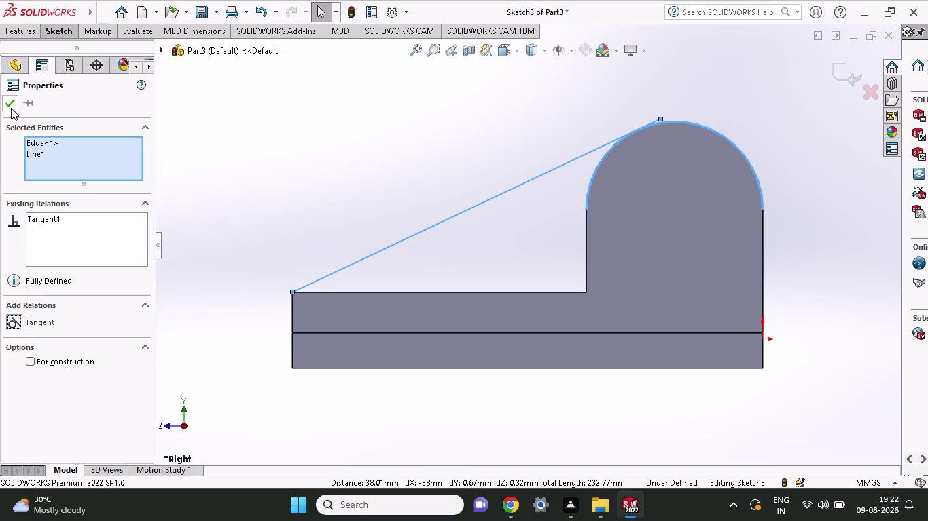
click(11, 108)
click(13, 29)
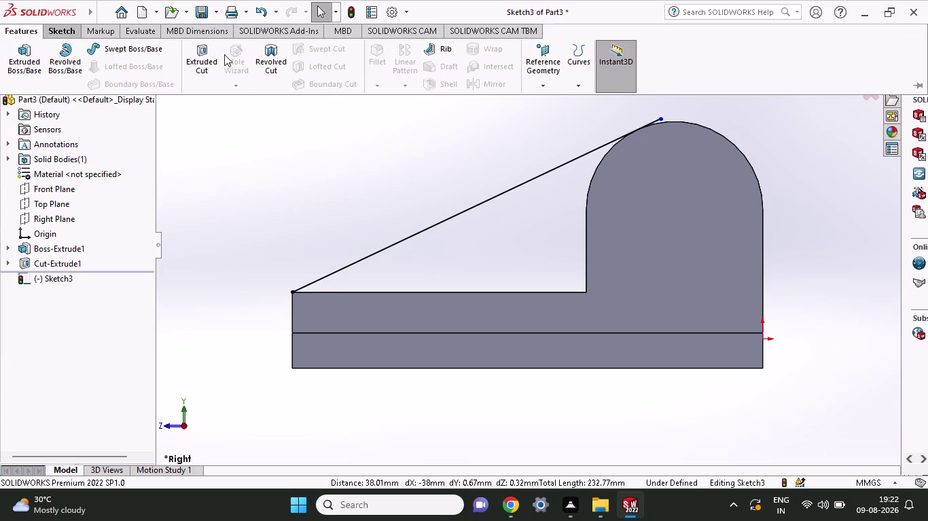
Start a cut from the sloped-line sketch, then cancel it.
click(209, 55)
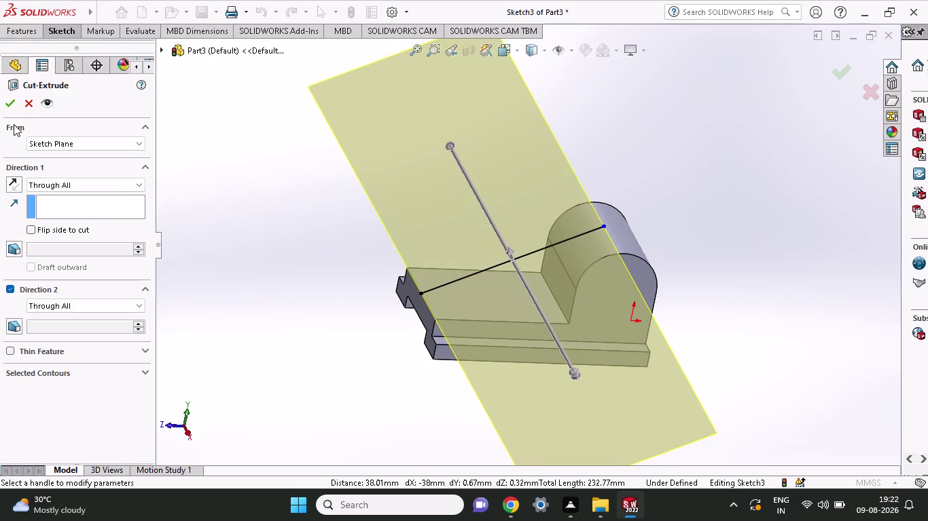
click(34, 100)
click(24, 30)
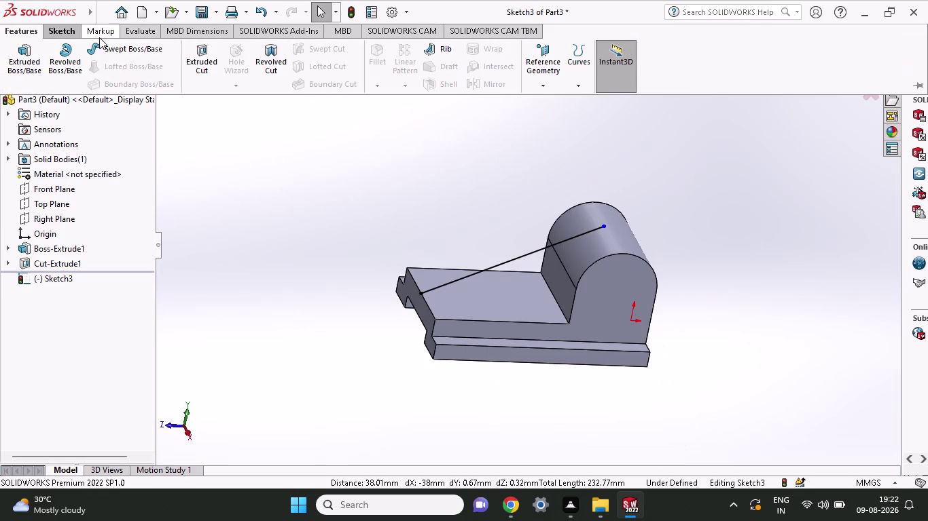
click(54, 33)
click(201, 63)
scroll(down, 3)
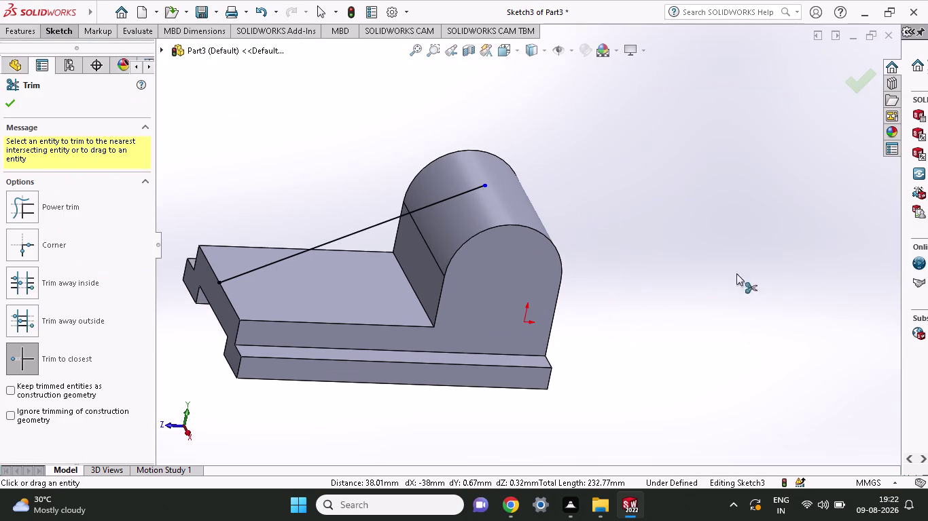
click(408, 158)
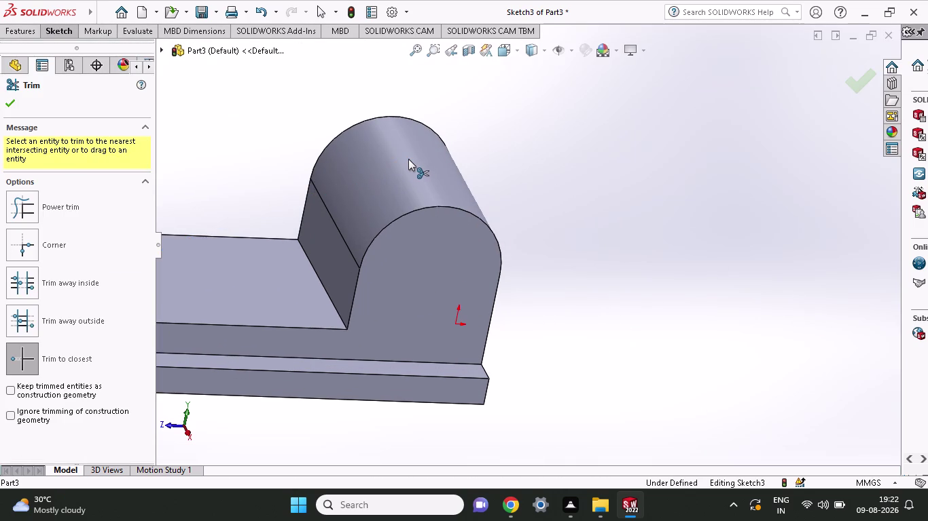
Select the Right Plane sketch and exit it, discarding the empty Sketch3.
scroll(up, 3)
scroll(up, 3)
middle_click(457, 331)
click(16, 109)
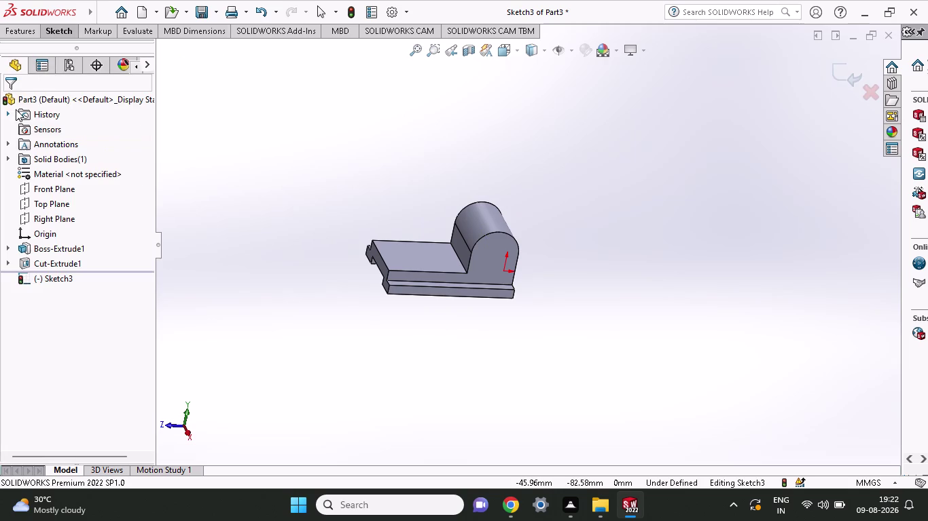
click(38, 221)
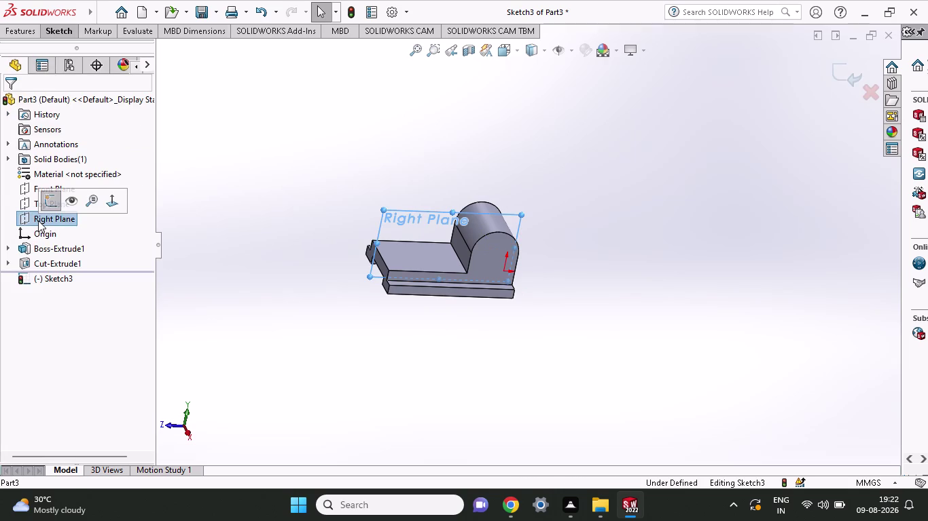
click(52, 204)
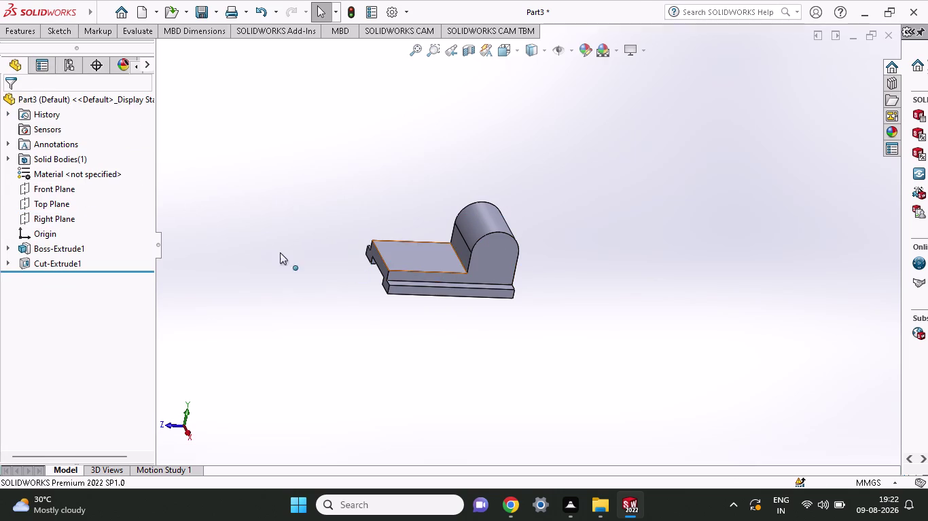
Sketch on the Right Plane, draw a corner-to-lug-top line, then undo it with Ctrl+Z.
click(41, 215)
click(55, 197)
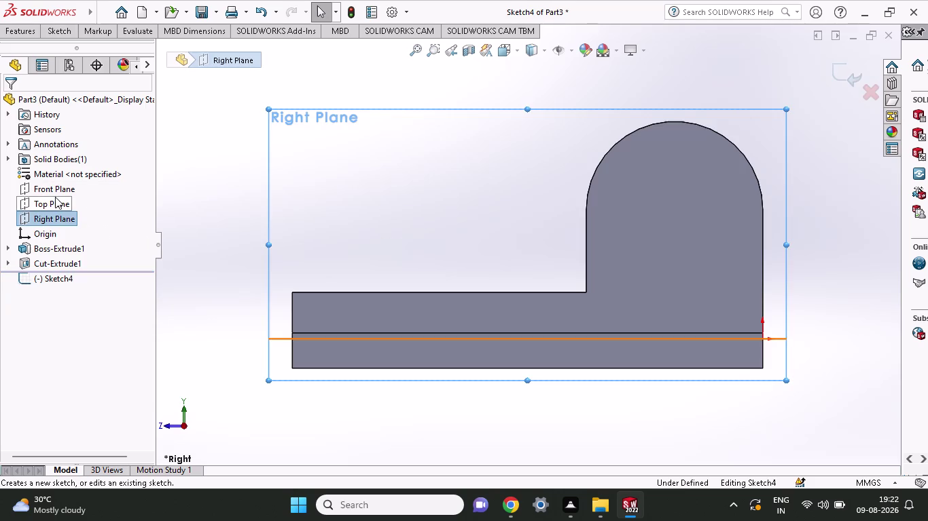
click(56, 33)
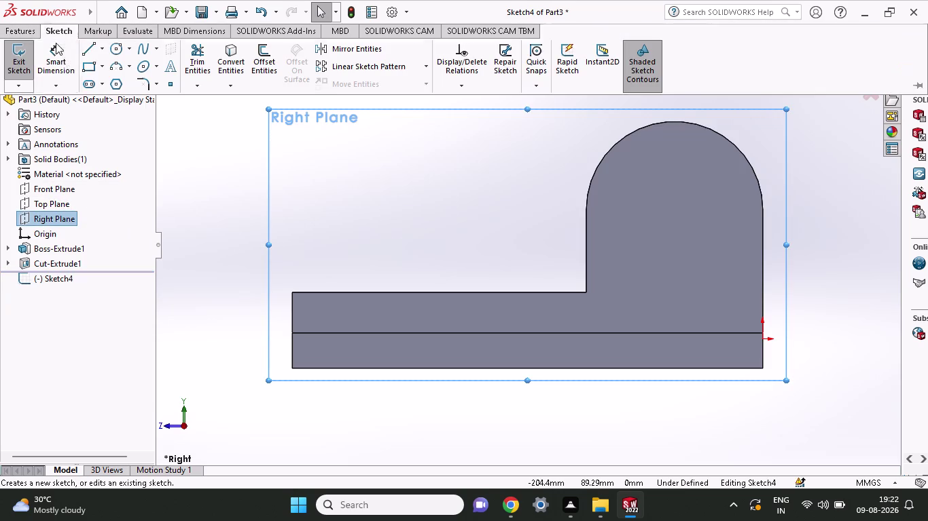
click(80, 53)
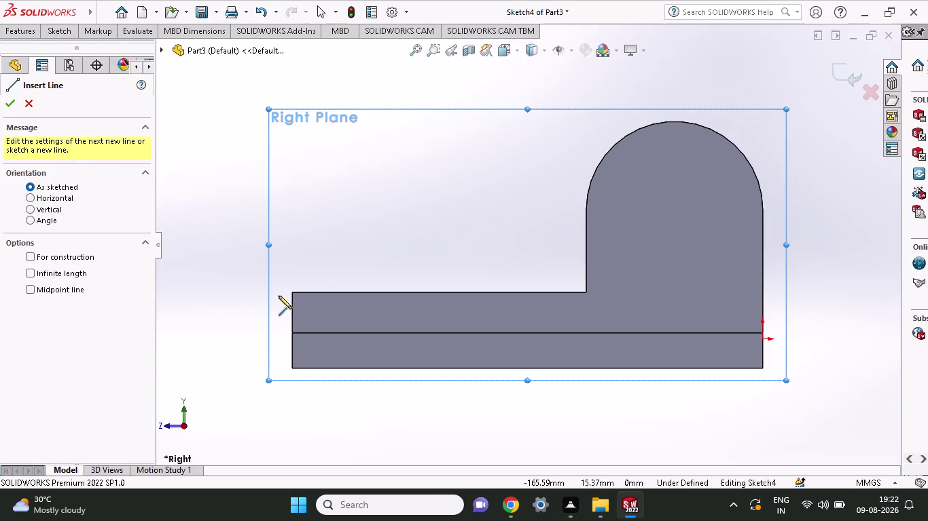
click(291, 295)
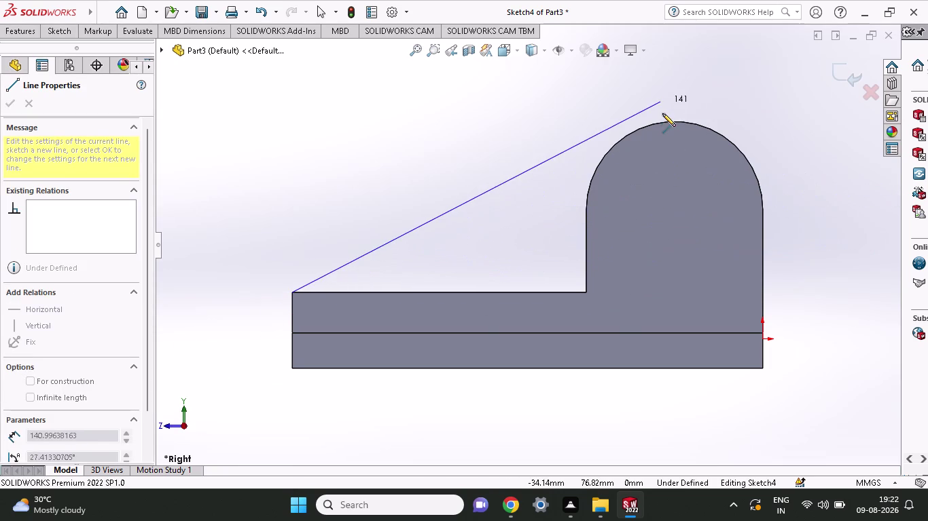
click(645, 126)
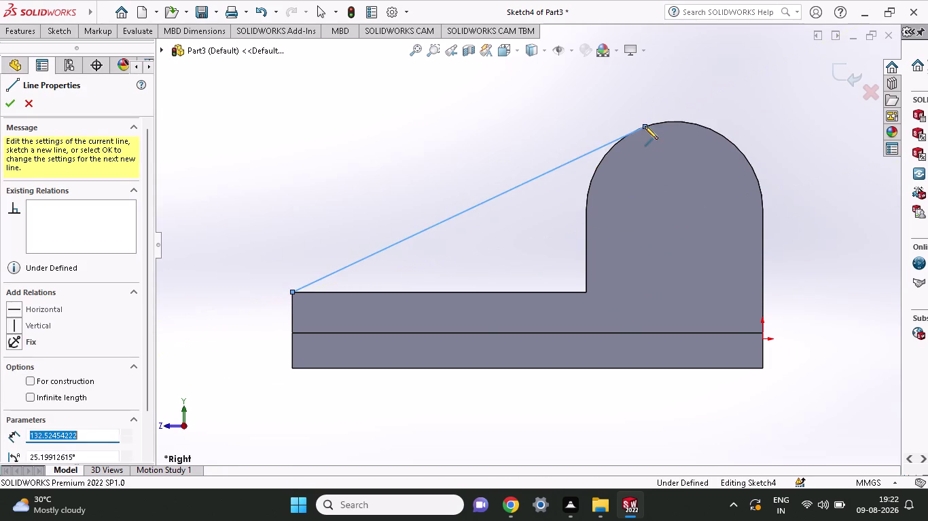
right_click(481, 152)
click(500, 163)
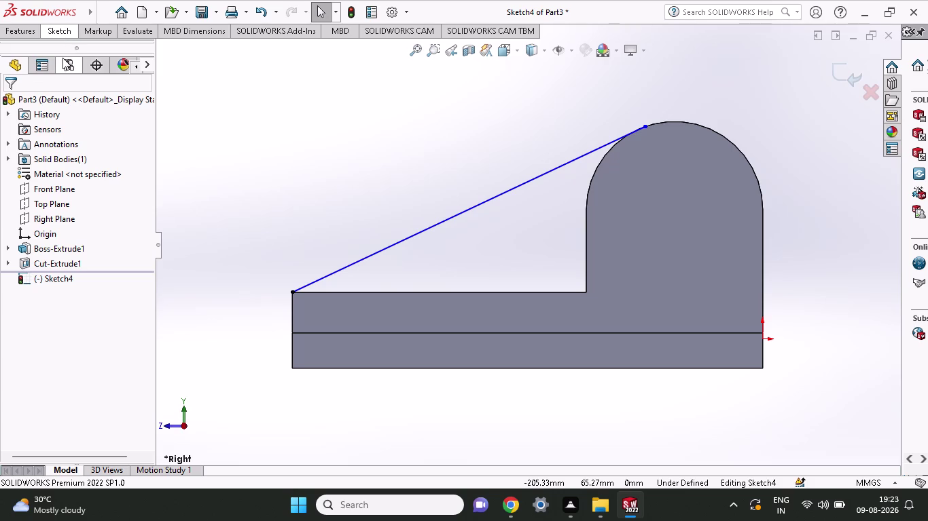
key(ctrl+z)
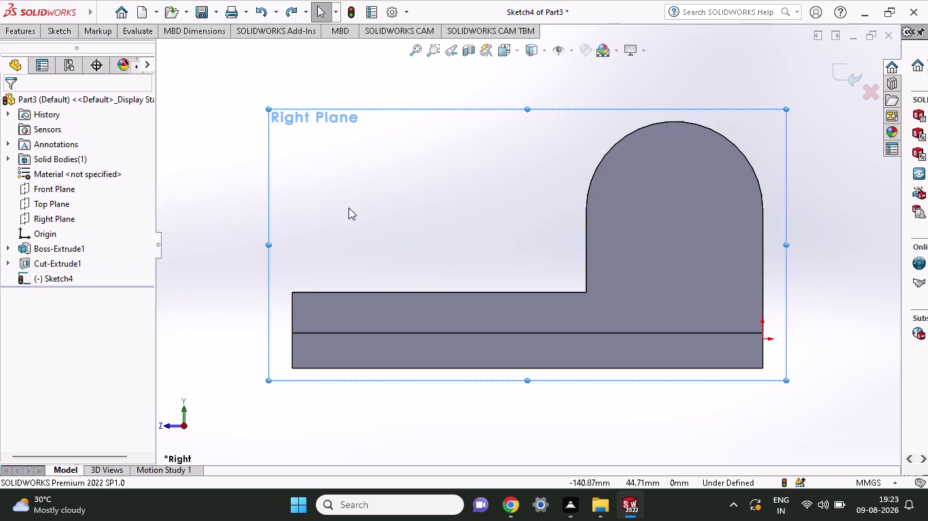
Orbit to the top face and exit the empty Right Plane sketch without saving.
middle_drag(349, 208, 357, 366)
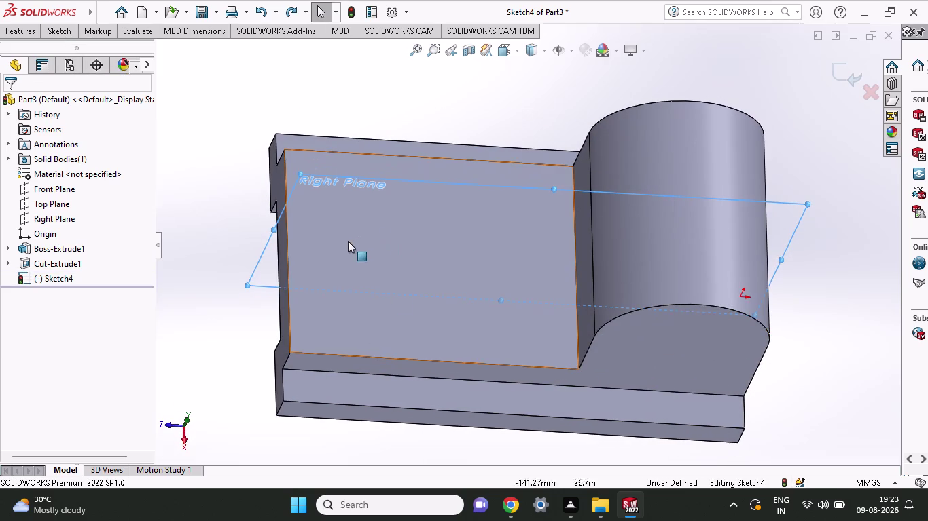
click(346, 242)
right_click(384, 247)
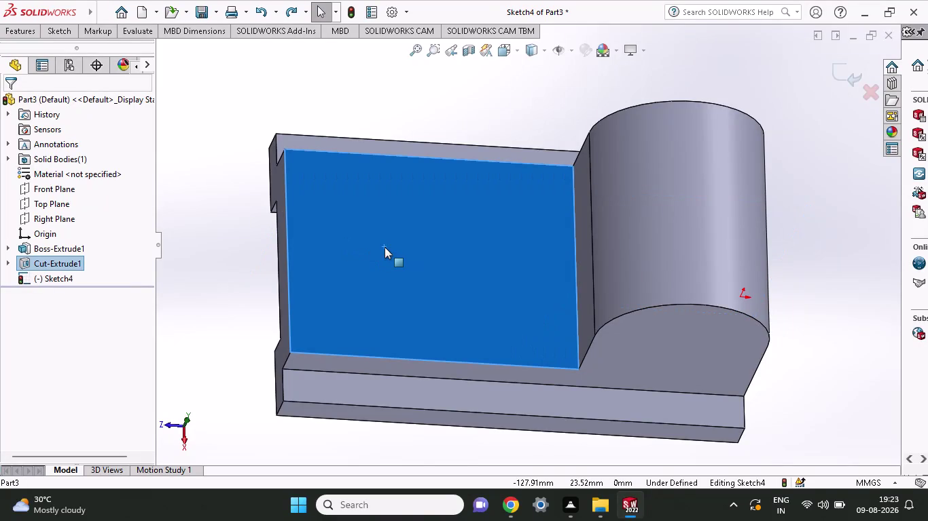
click(537, 236)
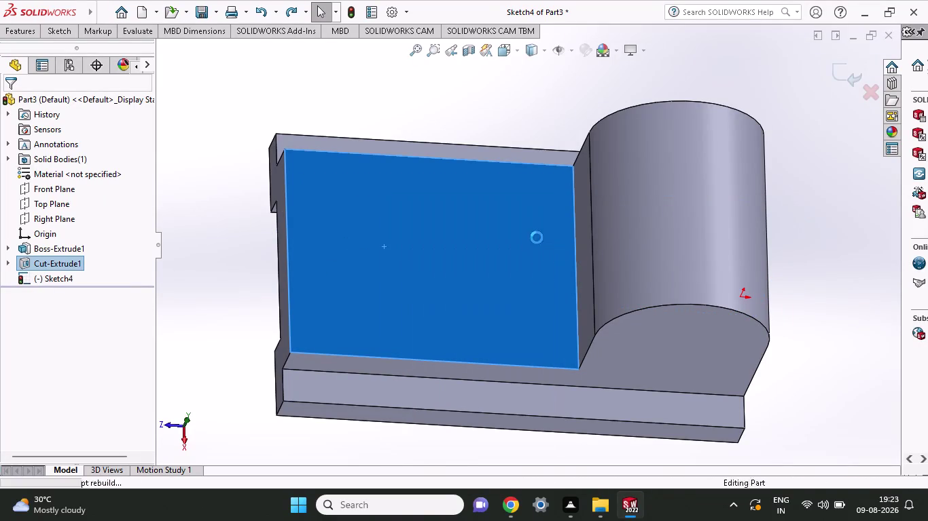
Start a new sketch on the block's flat top face with the Line tool.
click(420, 301)
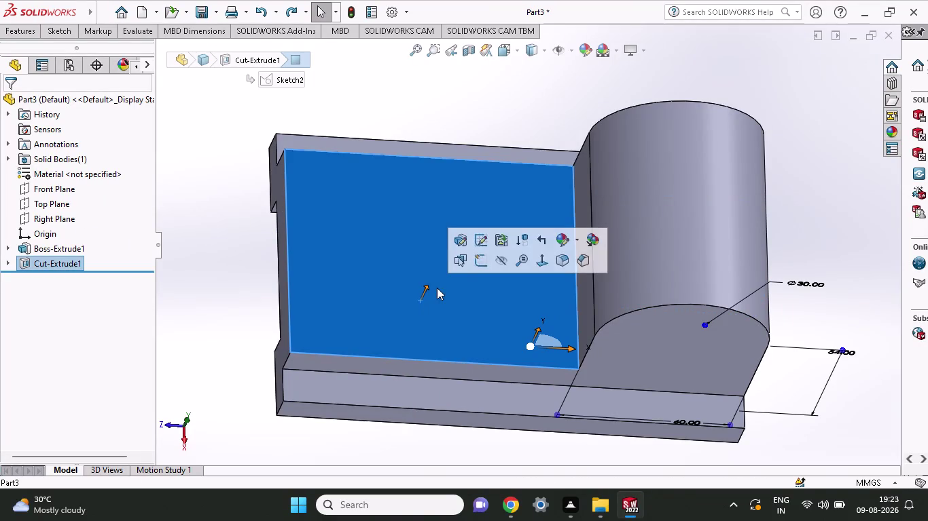
click(481, 266)
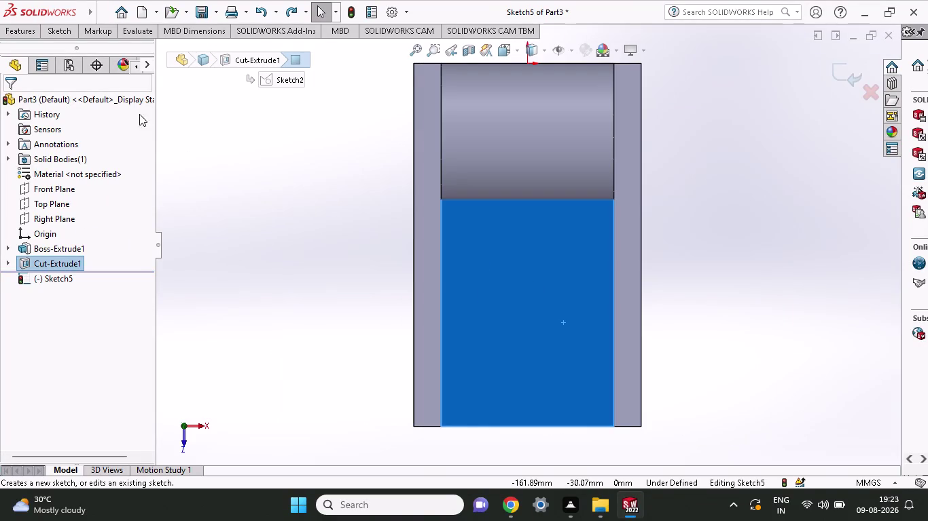
click(56, 26)
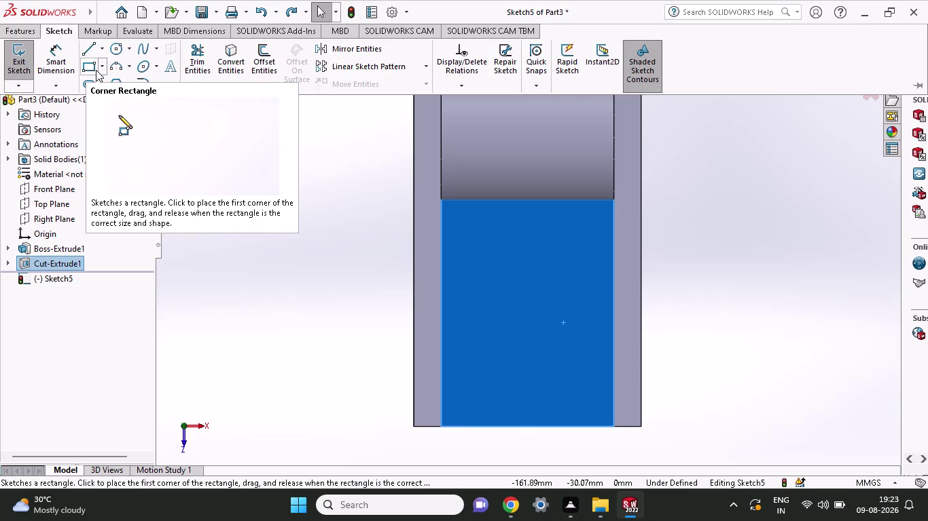
click(89, 50)
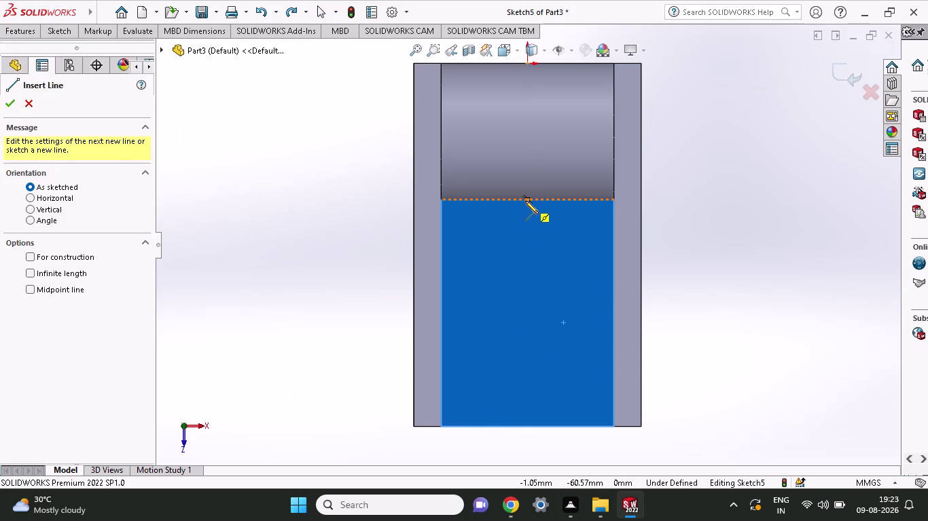
Draw two vertical lines between the lug's edge and the face's bottom edge.
click(525, 201)
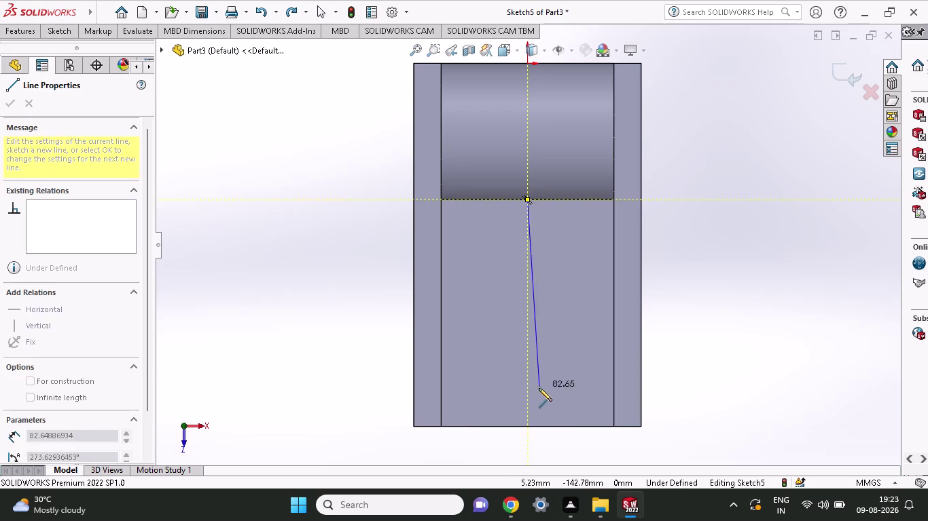
click(525, 428)
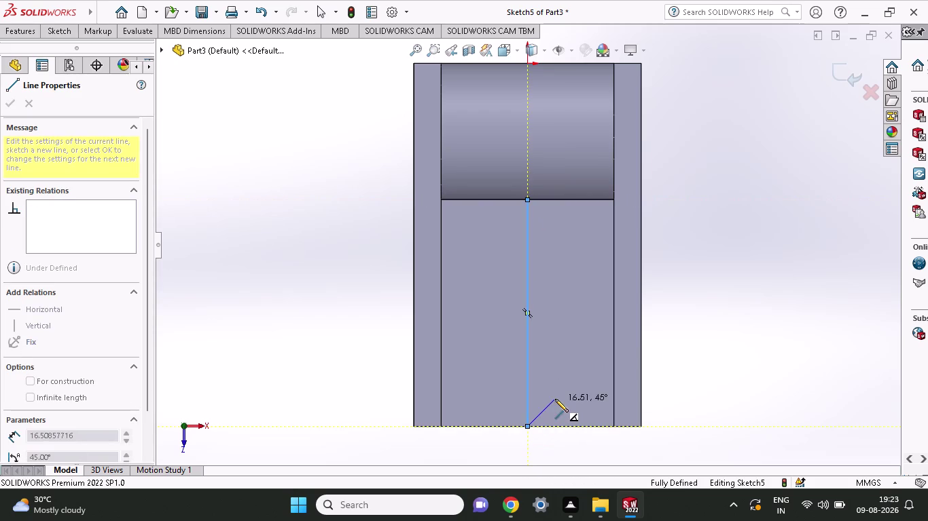
click(504, 427)
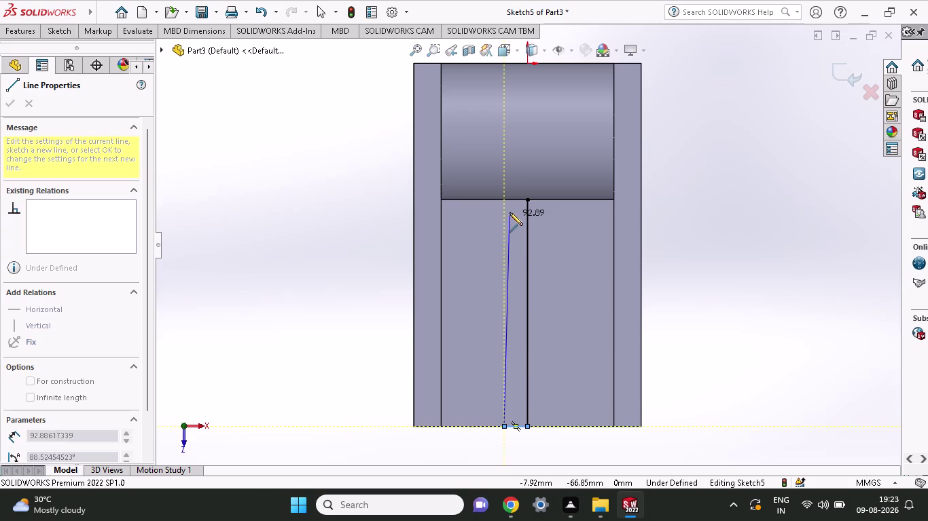
click(507, 201)
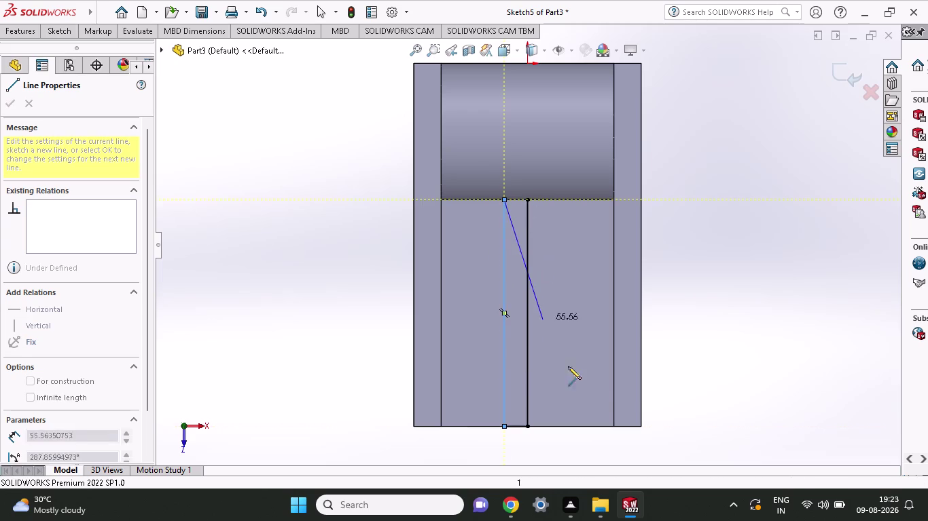
right_click(573, 387)
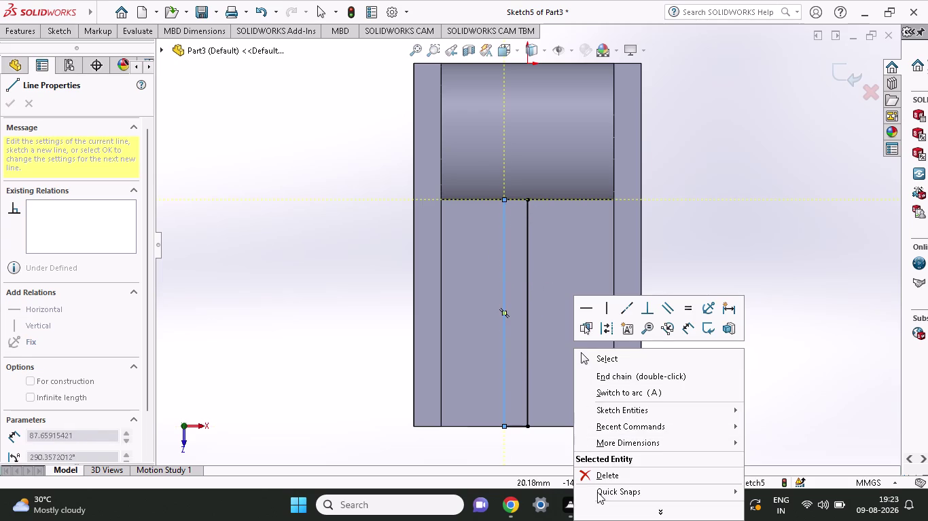
click(601, 364)
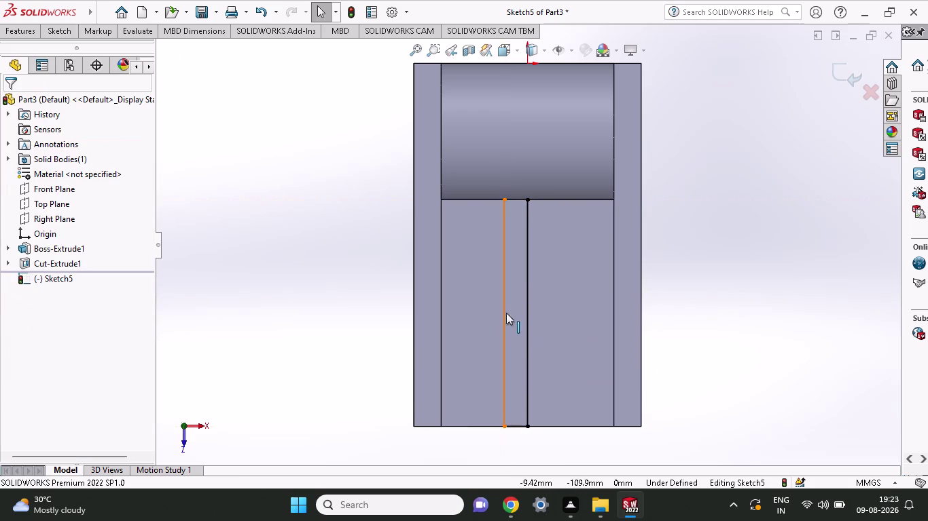
Draw a third vertical line right of the first and end the line chain.
click(52, 36)
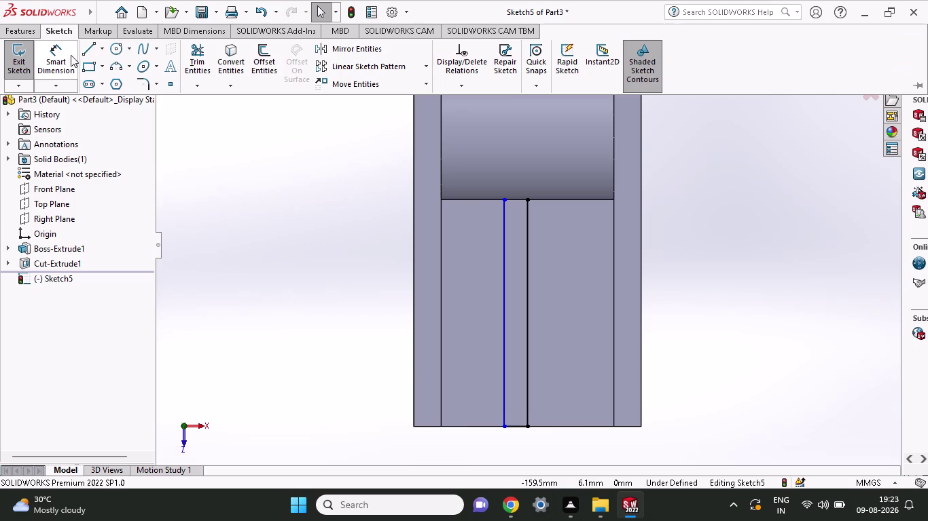
click(94, 52)
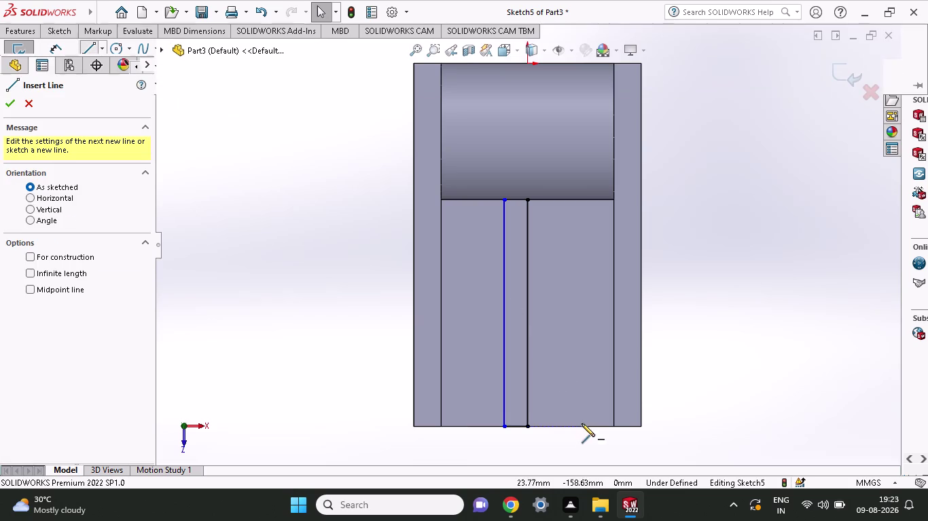
click(550, 428)
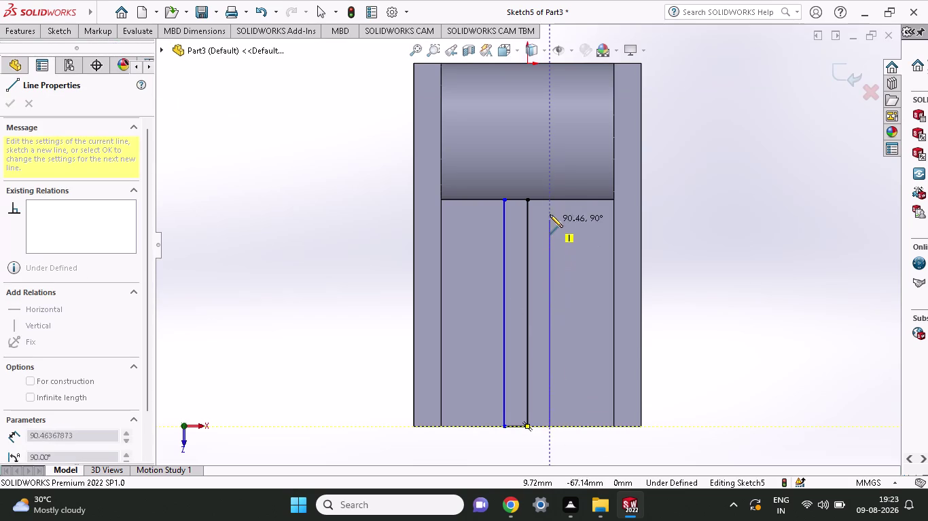
click(550, 201)
right_click(703, 290)
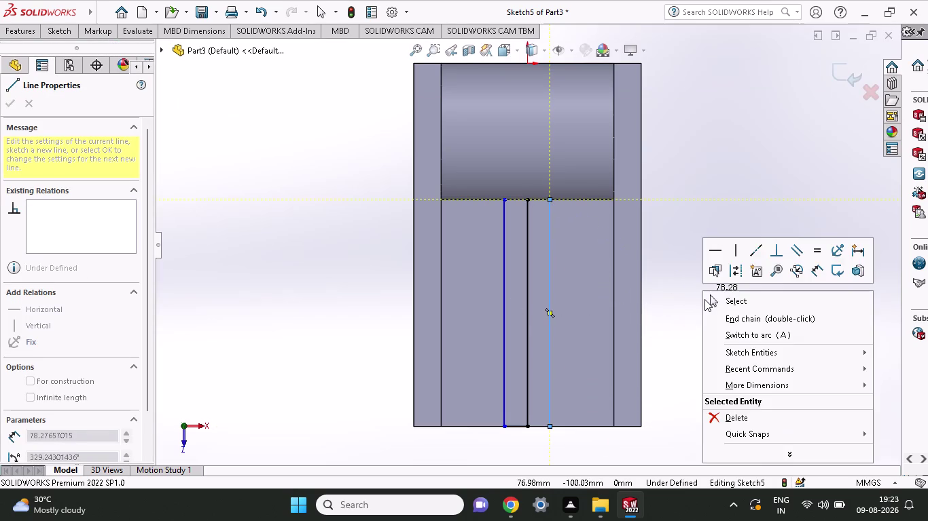
click(704, 299)
right_click(245, 285)
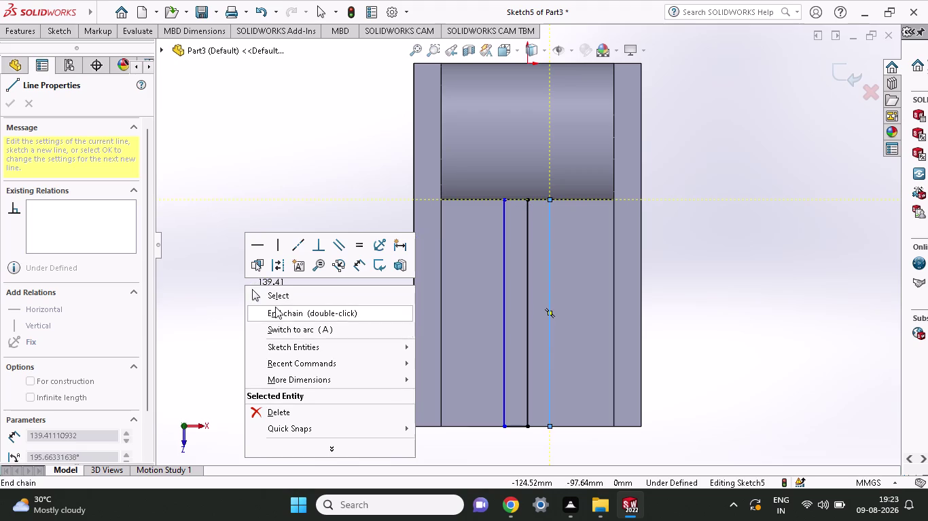
click(276, 296)
click(57, 28)
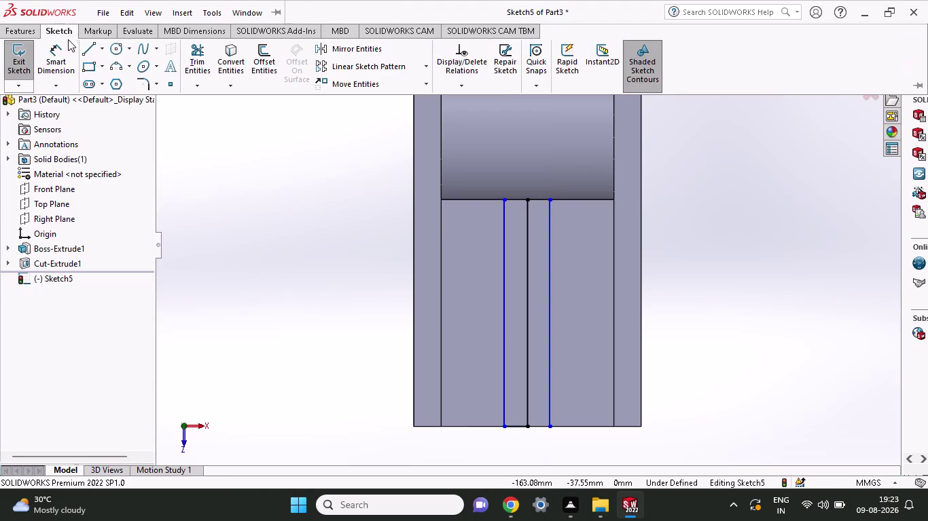
click(59, 62)
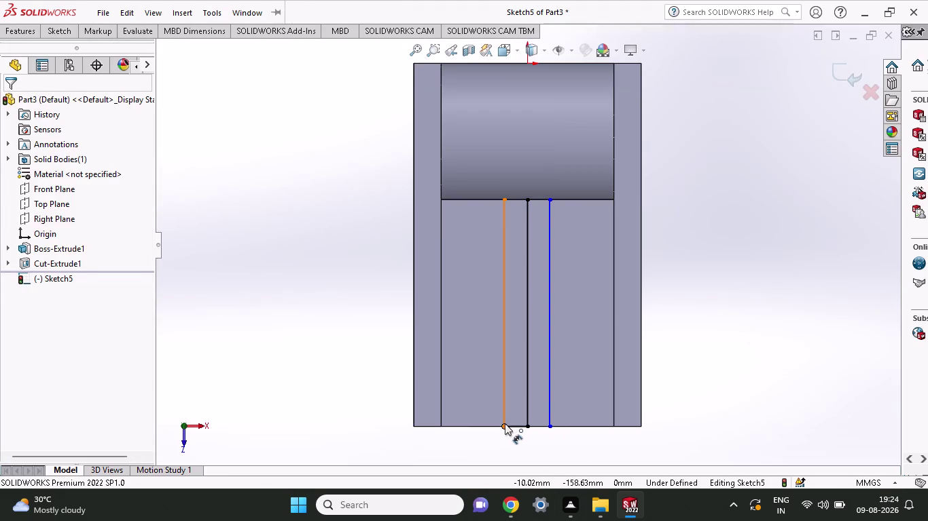
Dimension the left and right strip lines each 6 mm from the centre line.
click(505, 423)
click(528, 428)
click(524, 447)
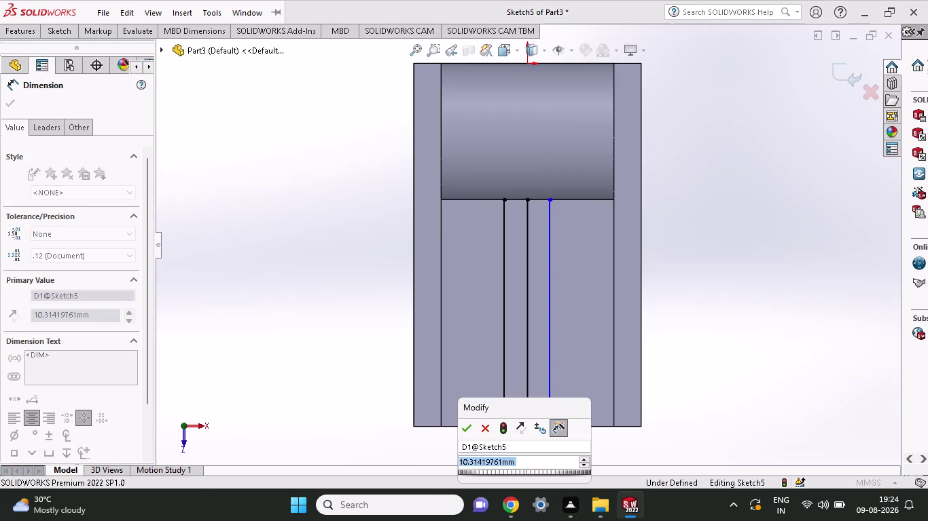
key(6)
key(Return)
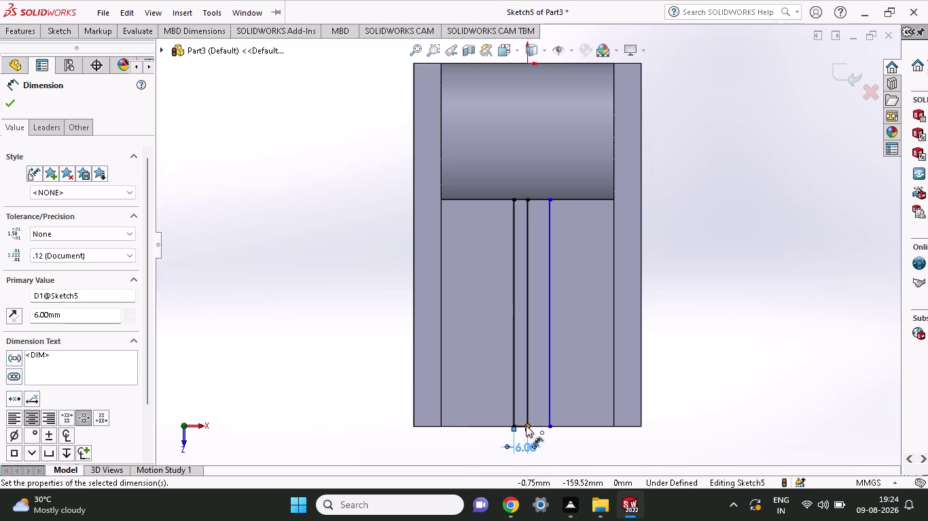
click(526, 425)
click(548, 426)
click(564, 454)
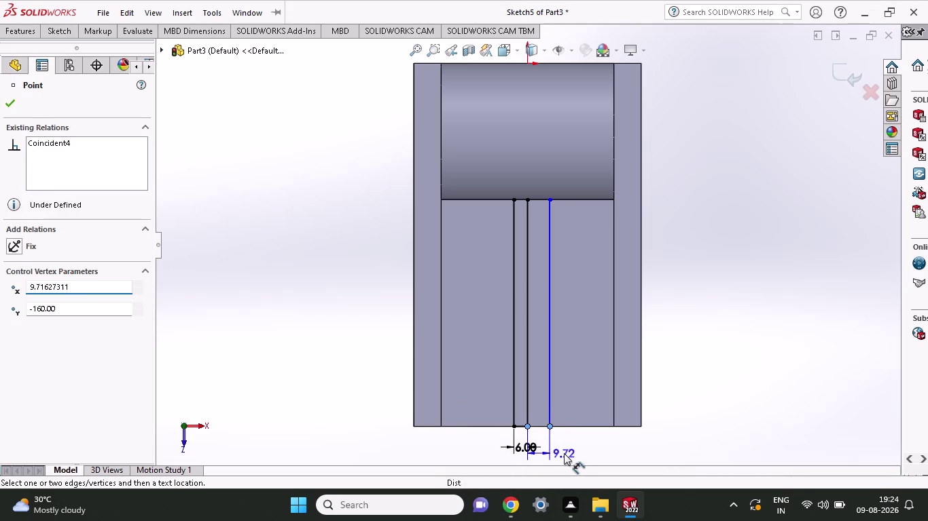
key(6)
key(Return)
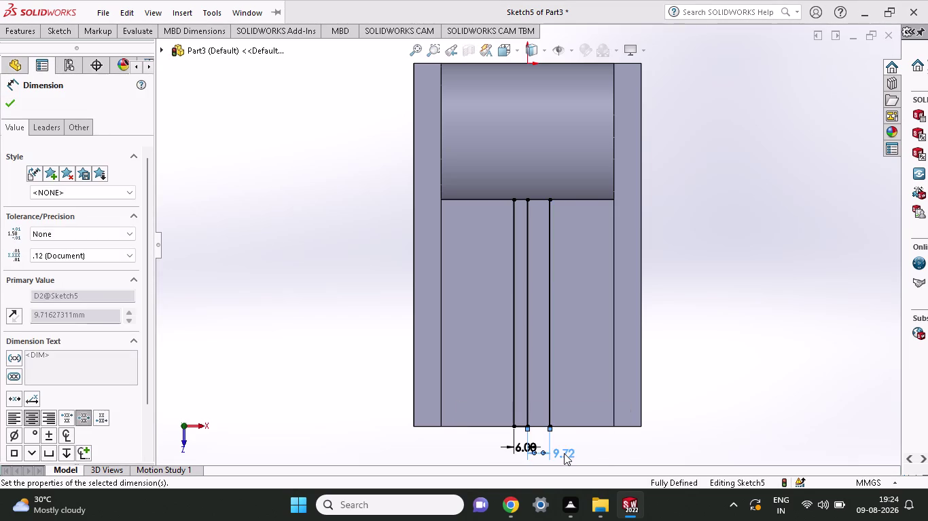
click(8, 95)
click(13, 33)
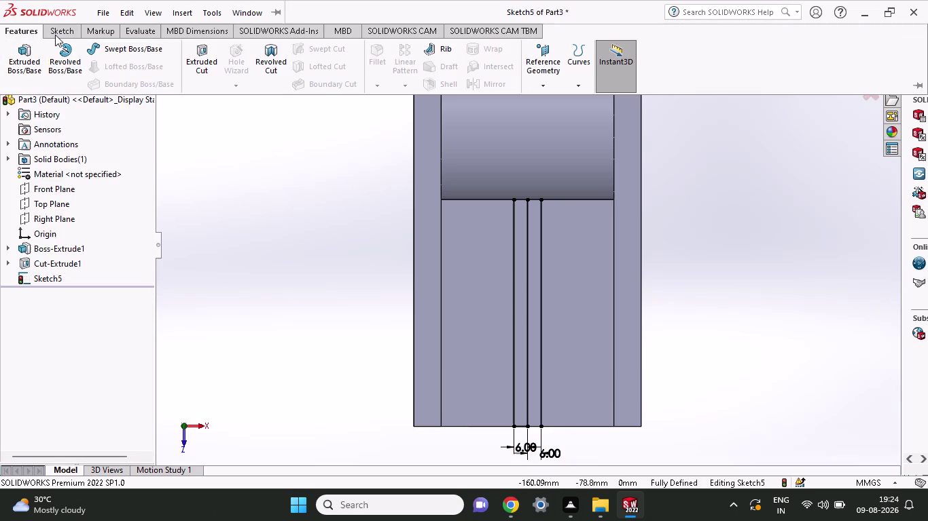
Draw a short horizontal line at the bottom between the centre and right lines.
click(55, 34)
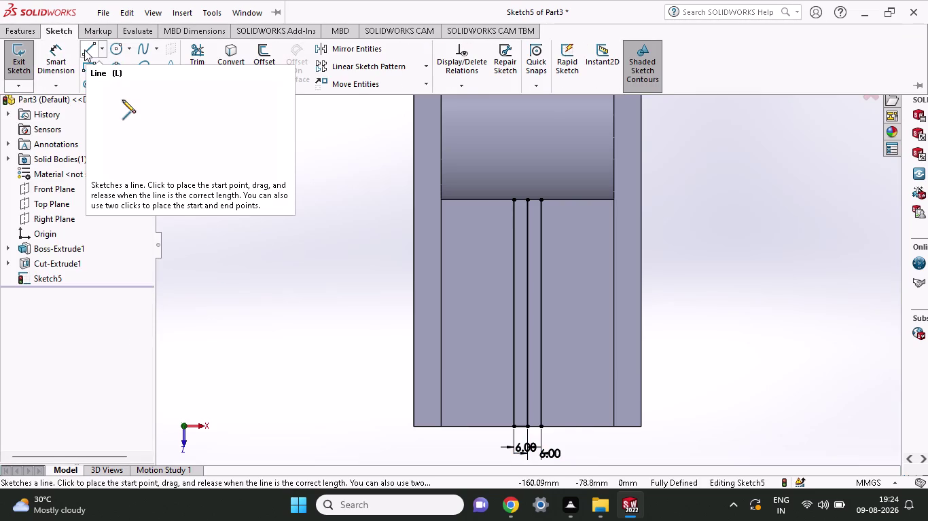
click(84, 49)
scroll(down, 3)
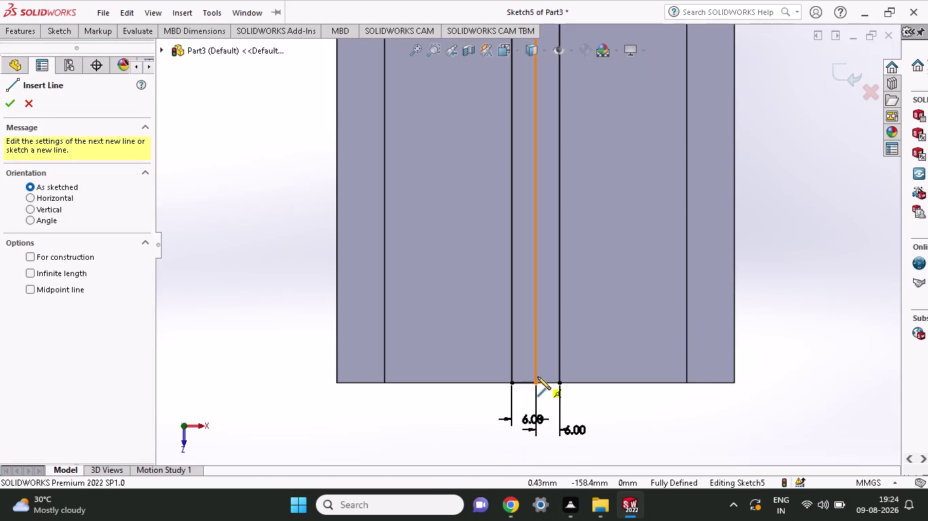
click(537, 383)
click(558, 383)
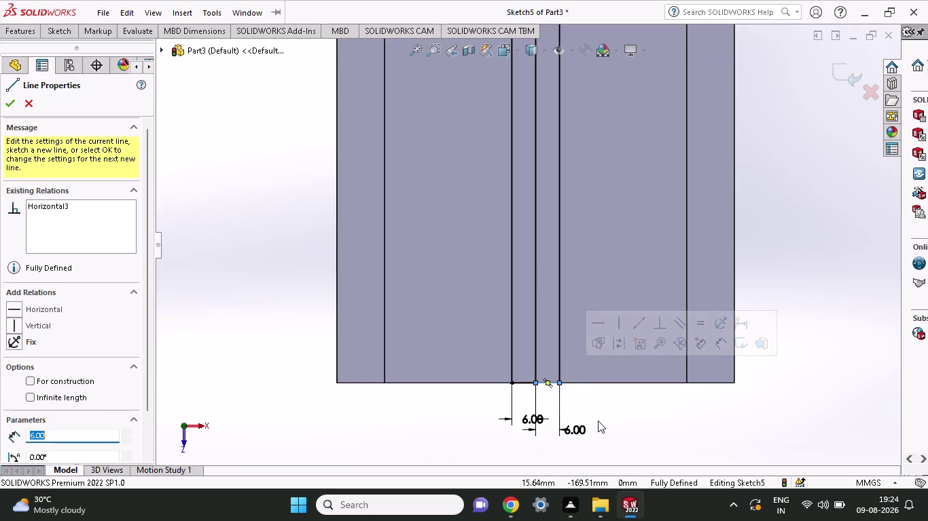
scroll(up, 3)
scroll(up, 3)
scroll(down, 3)
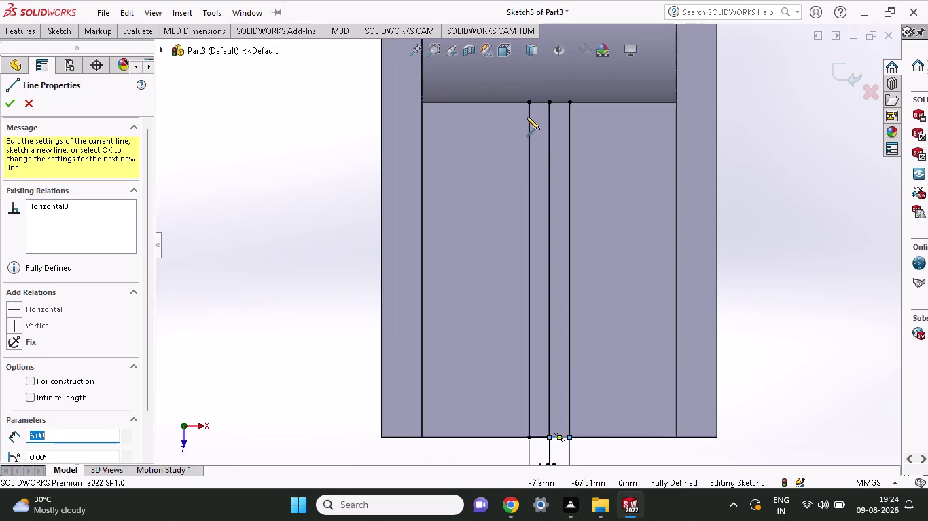
scroll(down, 3)
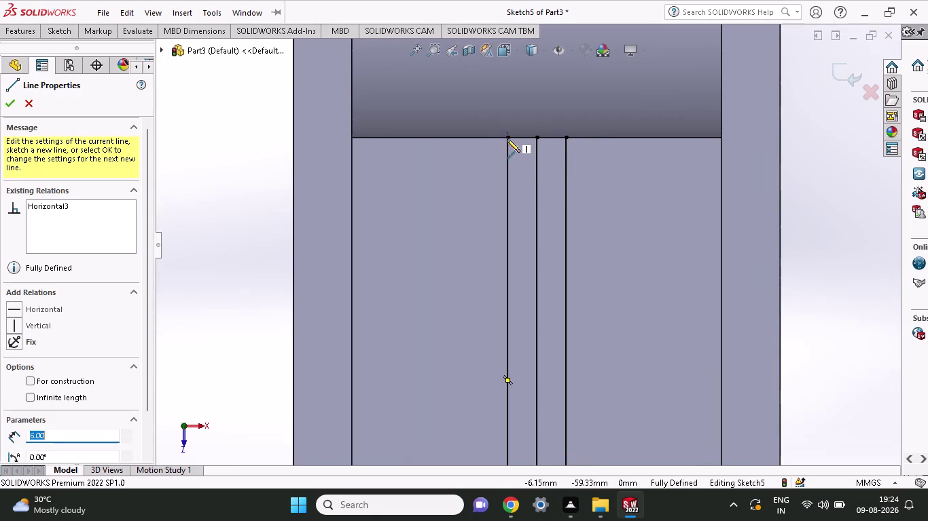
click(586, 137)
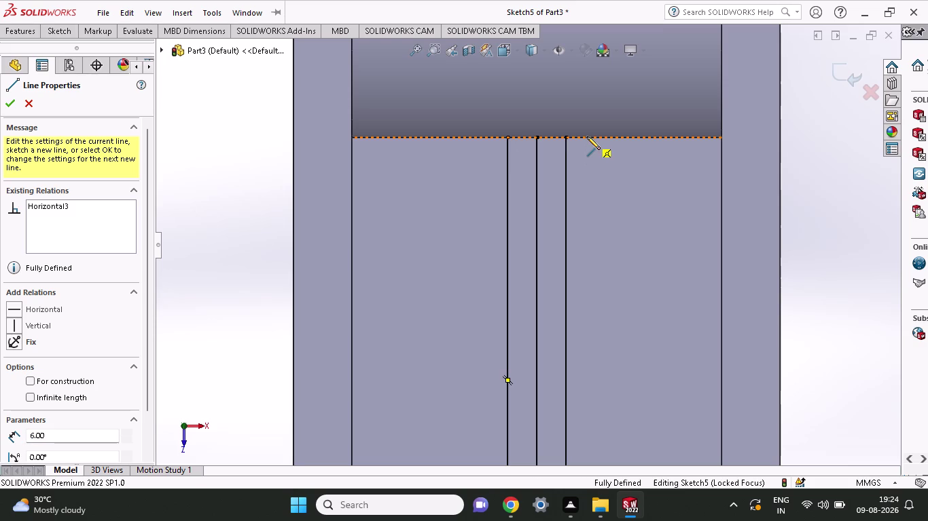
right_click(363, 226)
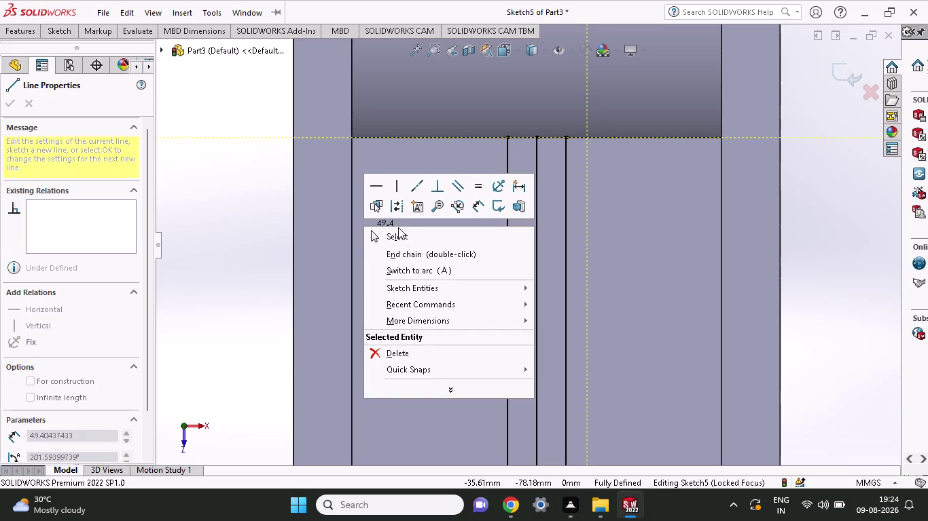
click(400, 231)
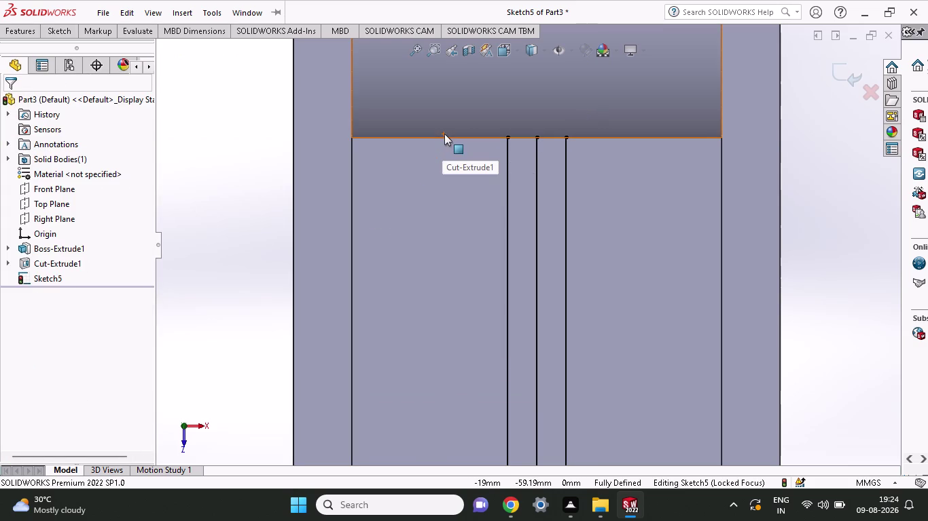
Reselect the sketch face and draw a 12 mm line closing the strip's top.
click(447, 136)
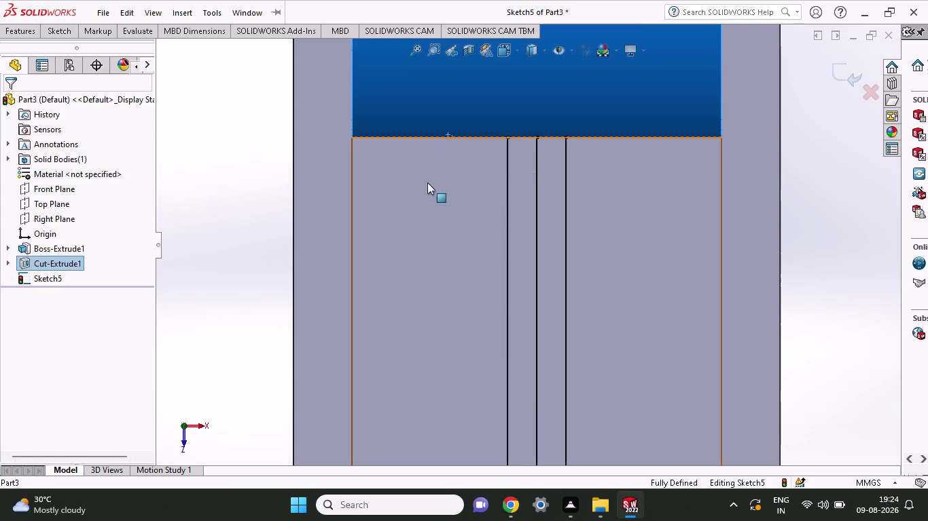
scroll(up, 3)
click(427, 182)
click(55, 26)
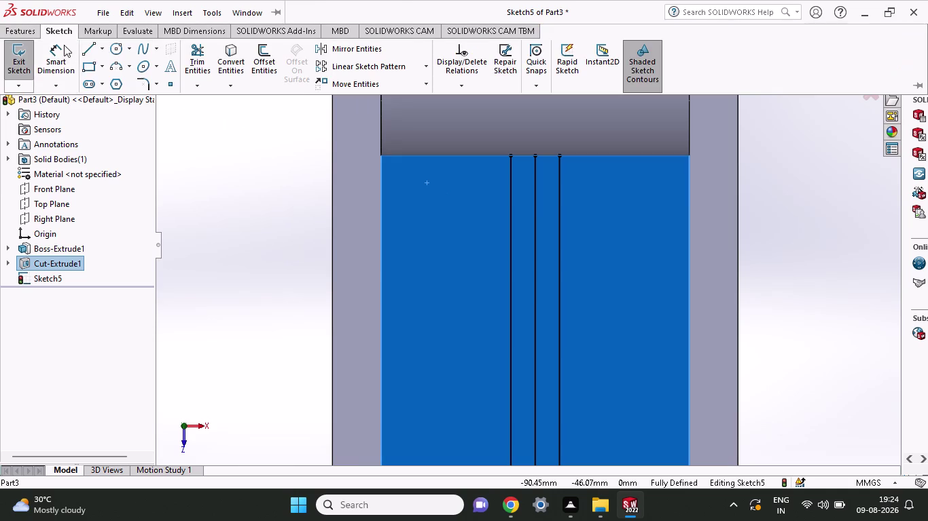
click(91, 53)
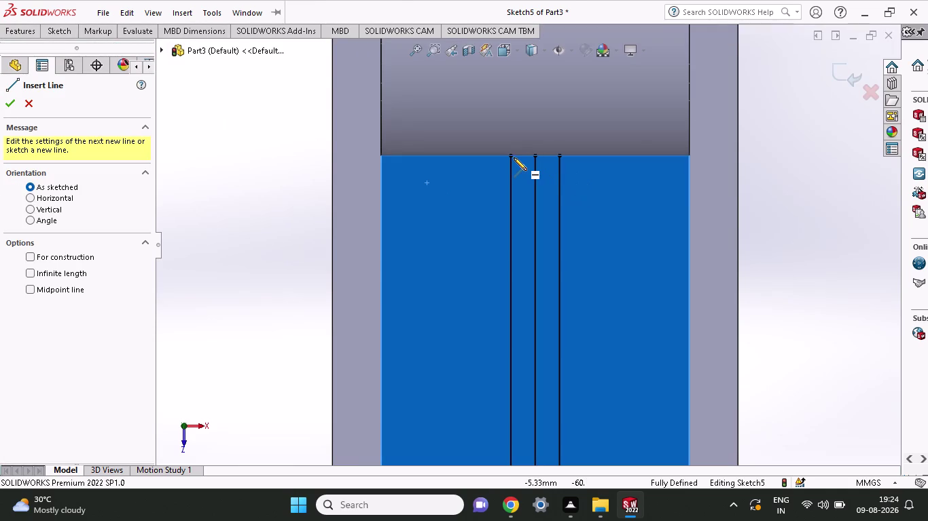
click(510, 157)
click(560, 158)
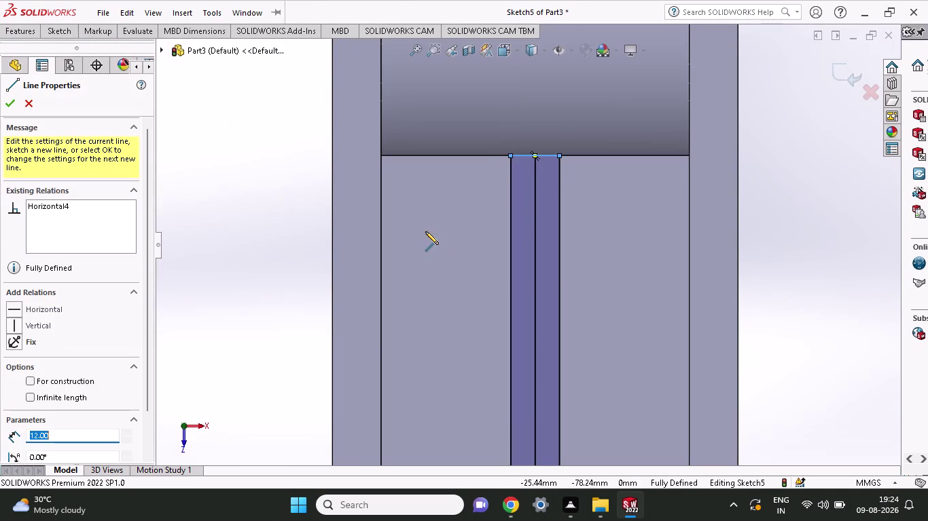
right_click(425, 232)
click(461, 243)
Delete the centre line from the strip profile.
click(535, 256)
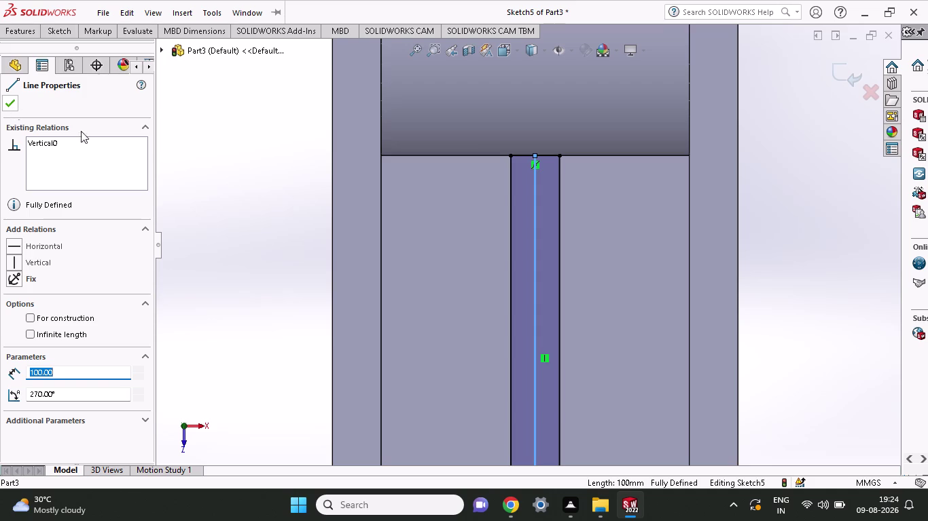
right_click(282, 196)
click(353, 351)
scroll(up, 3)
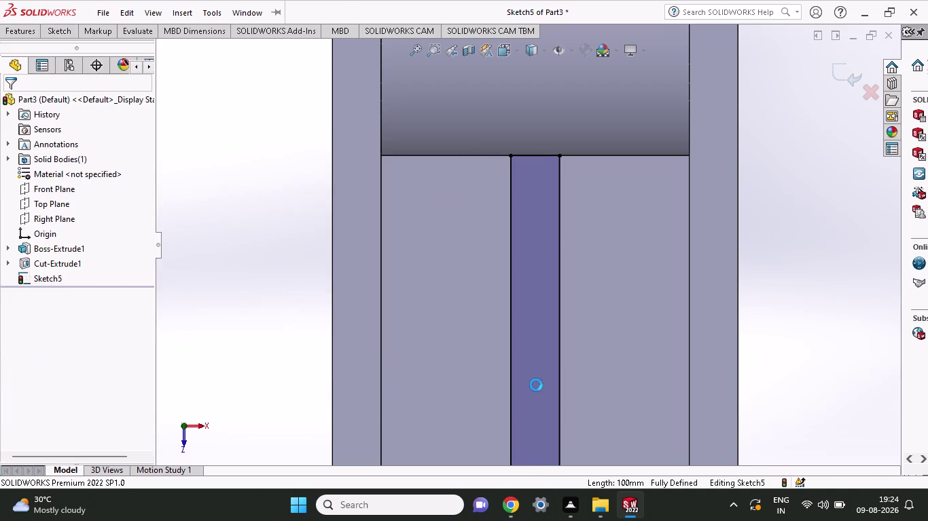
scroll(up, 3)
Start an Extruded Boss/Base on the strip sketch and orbit to inspect the preview.
middle_drag(572, 410, 567, 294)
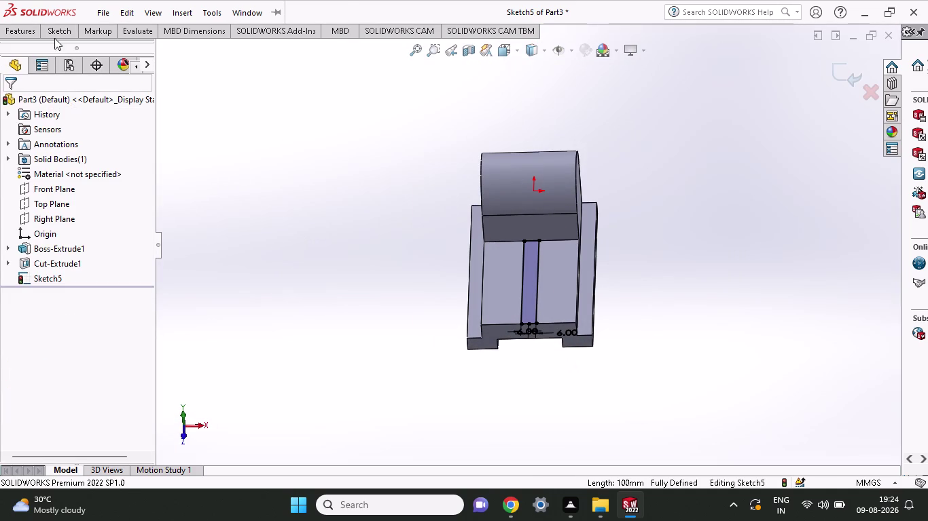
click(31, 31)
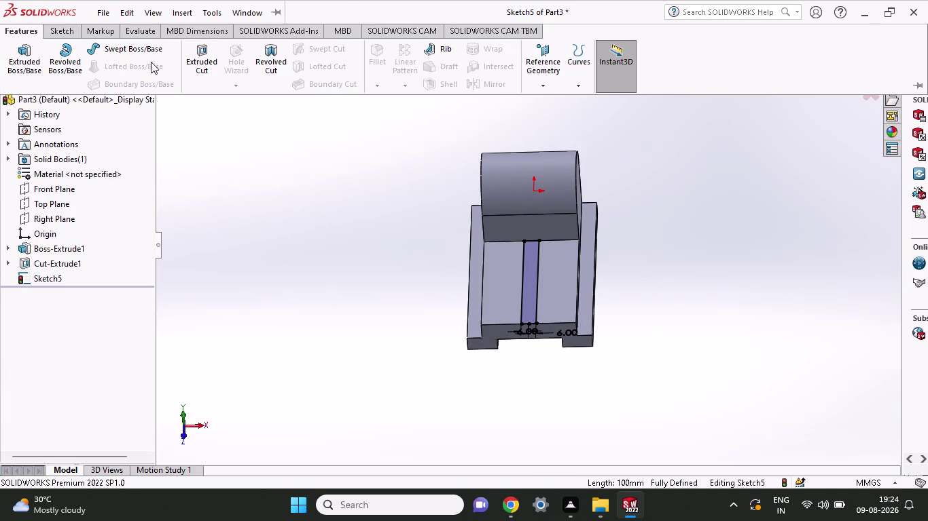
click(23, 72)
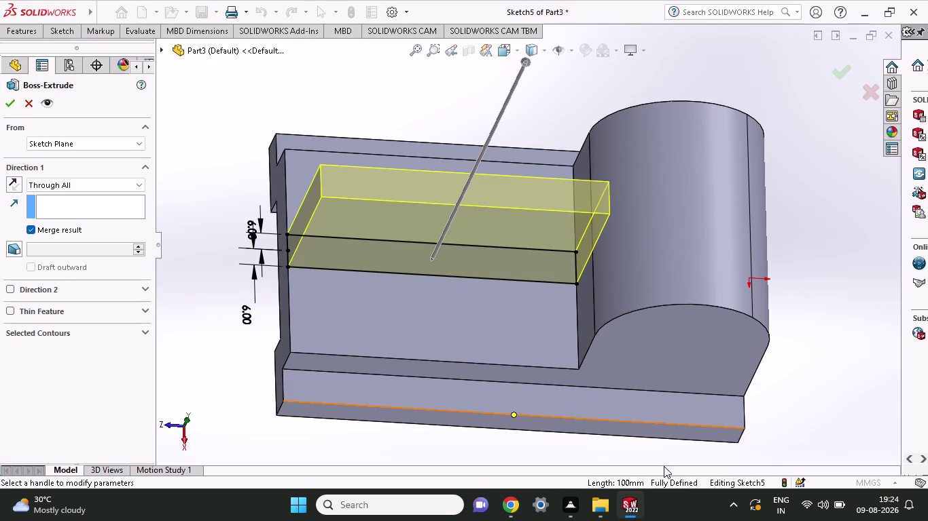
middle_drag(648, 428, 645, 364)
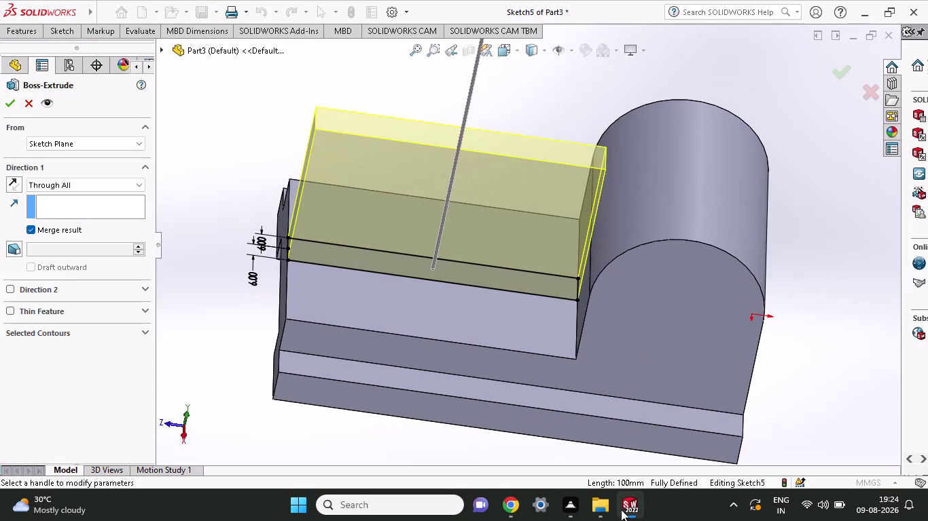